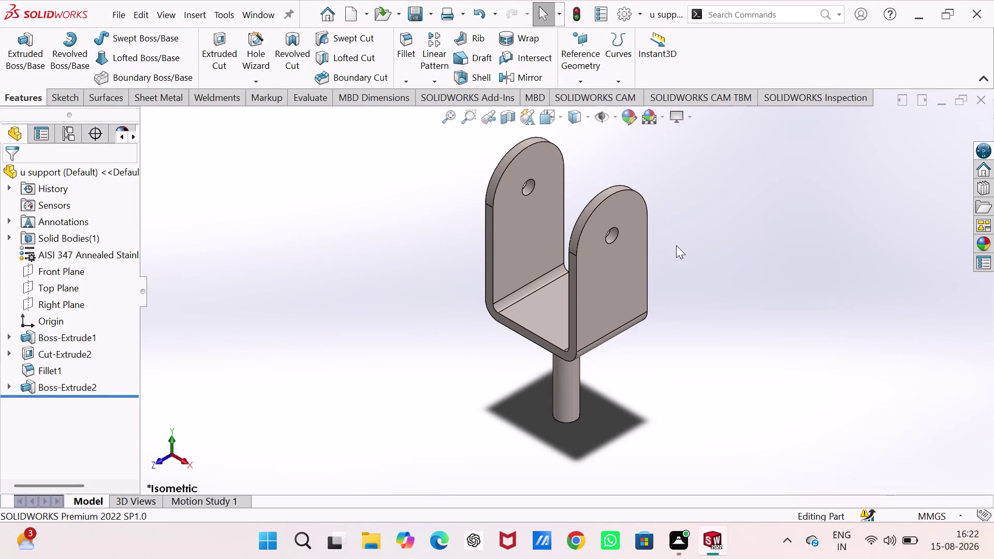
Create a blank part document in place of the U support and select the Front Plane.
key(ctrl+n)
key(Return)
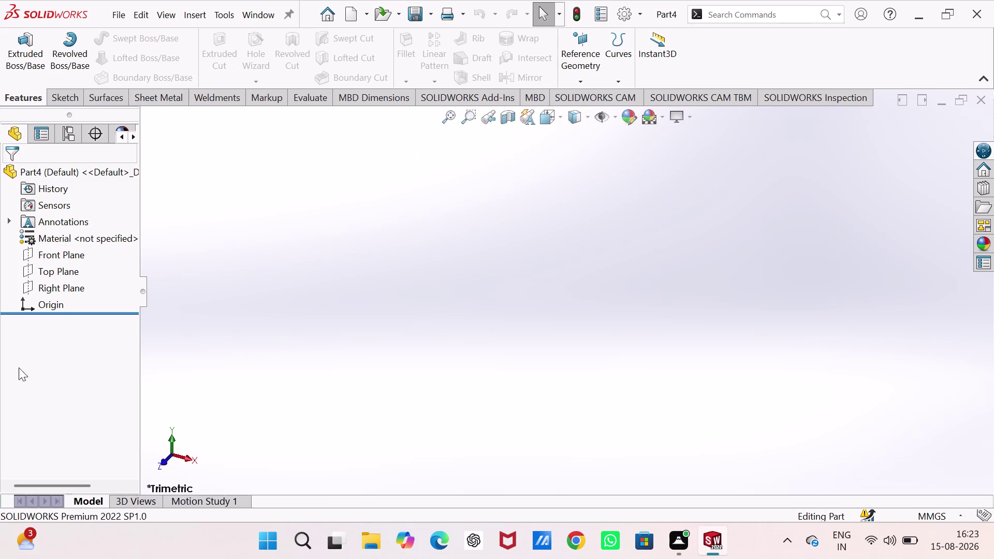
click(61, 250)
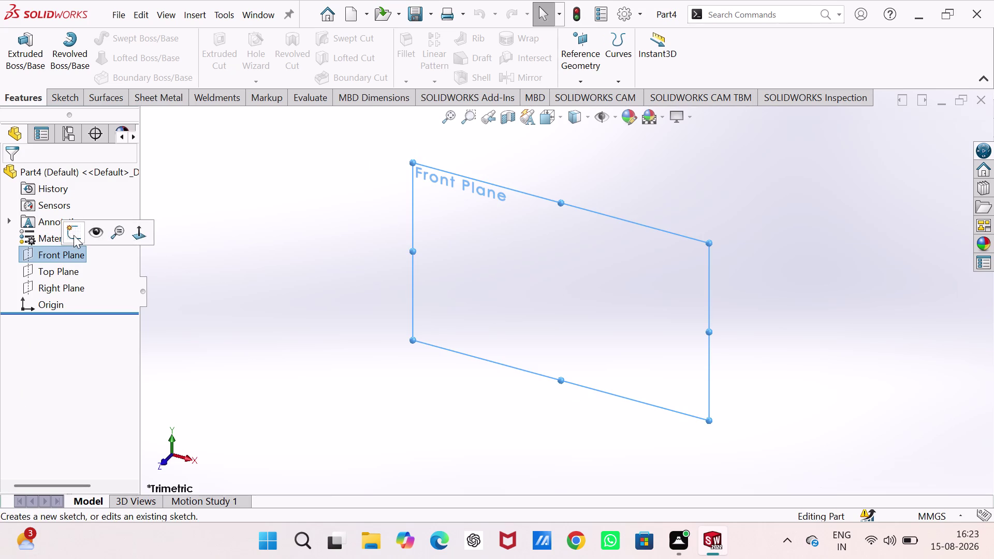
Draw a closed stepped L-shaped line outline on the Front Plane, starting at the origin.
click(74, 235)
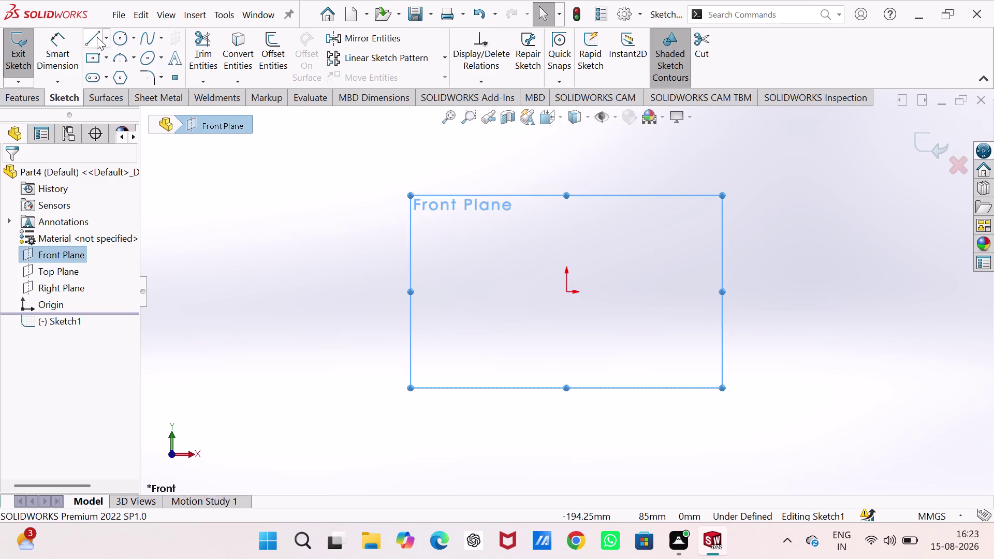
click(92, 36)
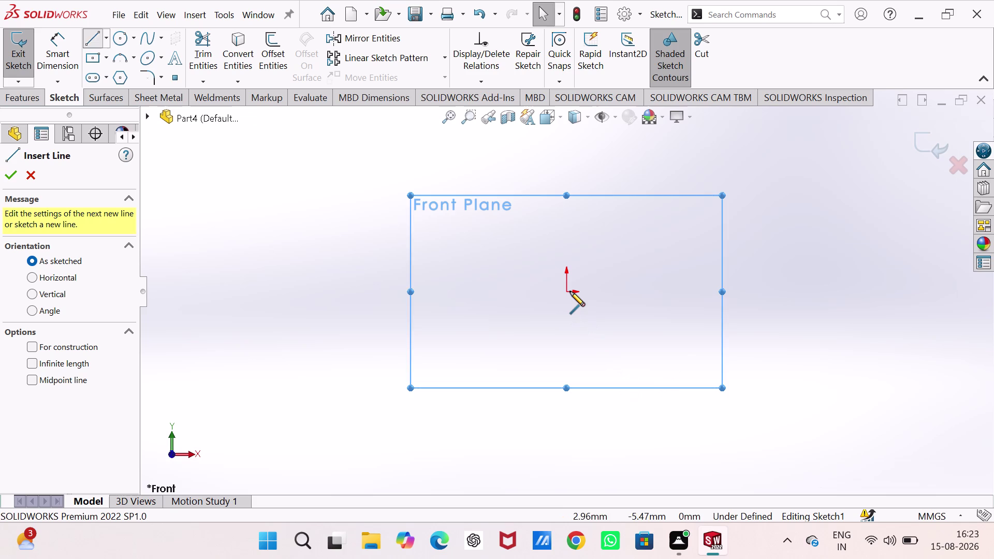
click(566, 290)
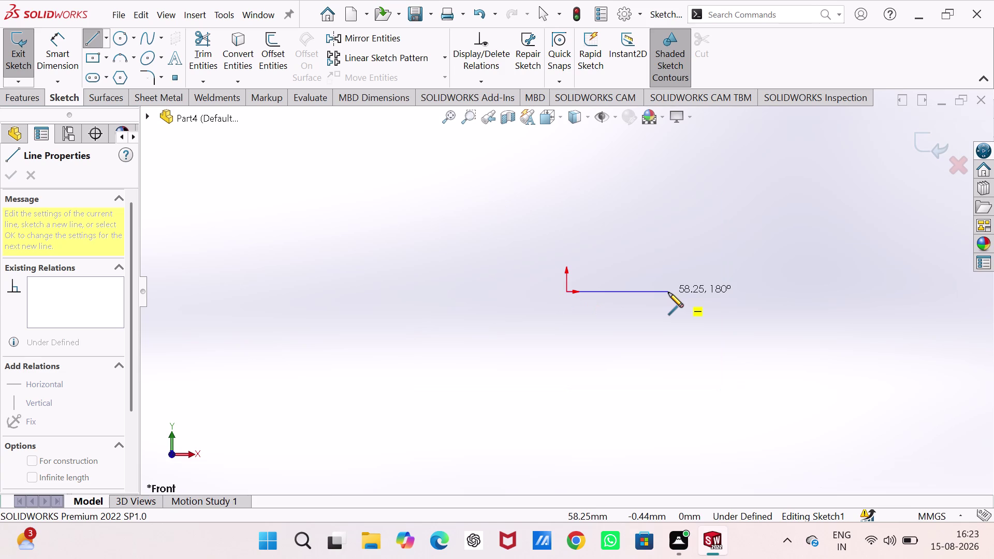
click(668, 293)
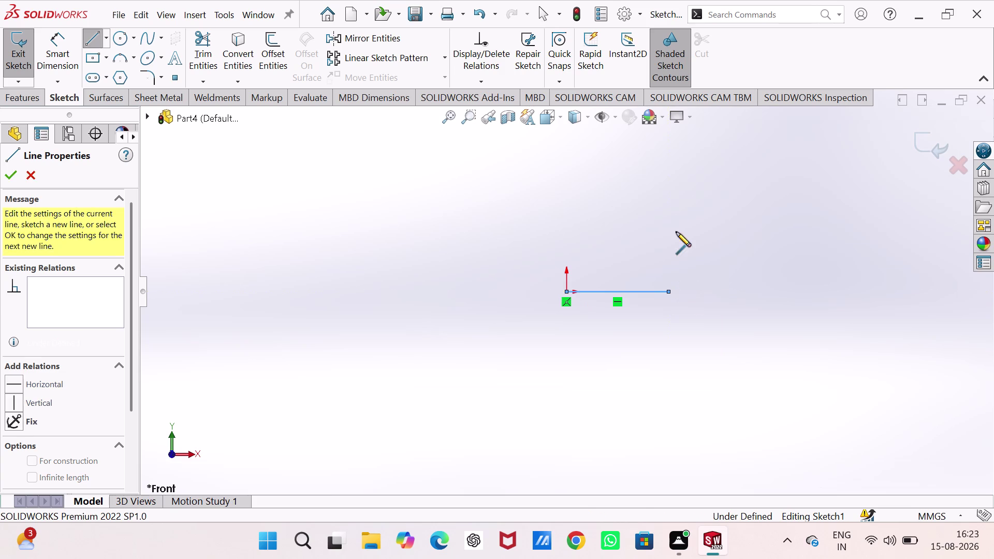
click(667, 201)
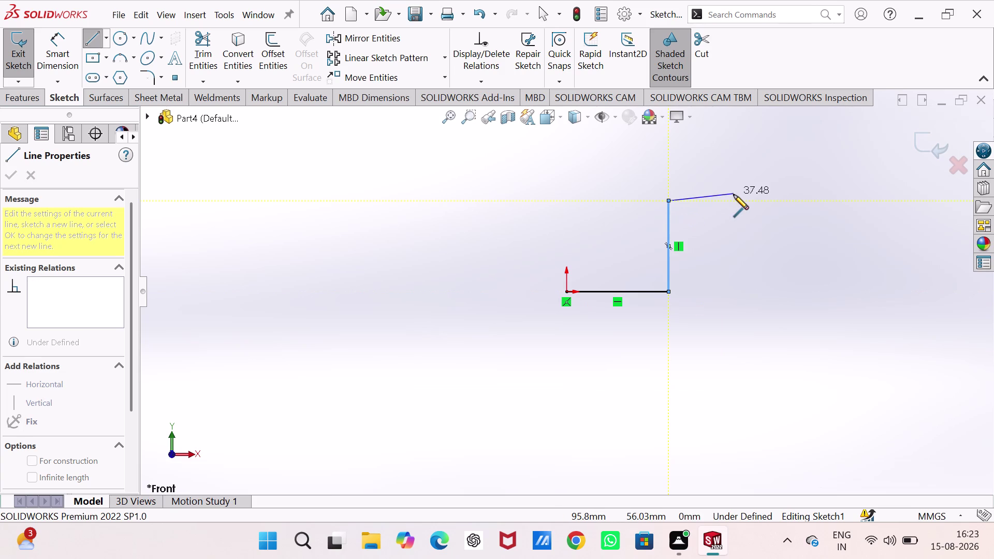
click(730, 202)
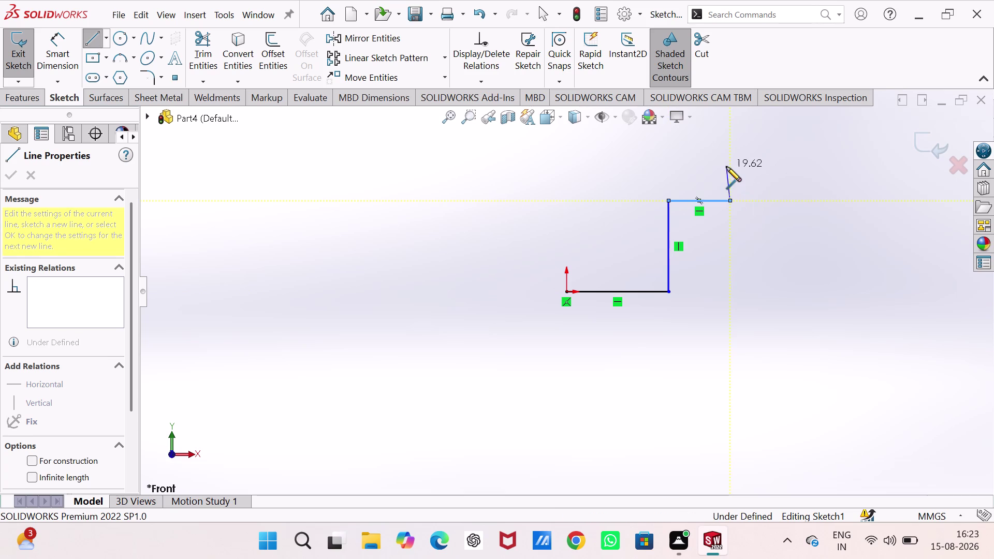
click(730, 155)
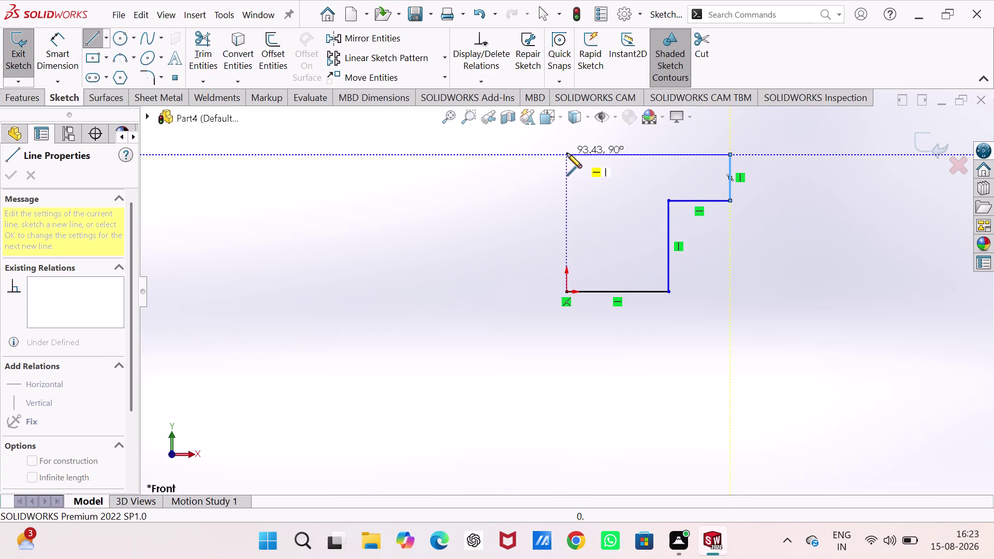
click(567, 153)
click(567, 289)
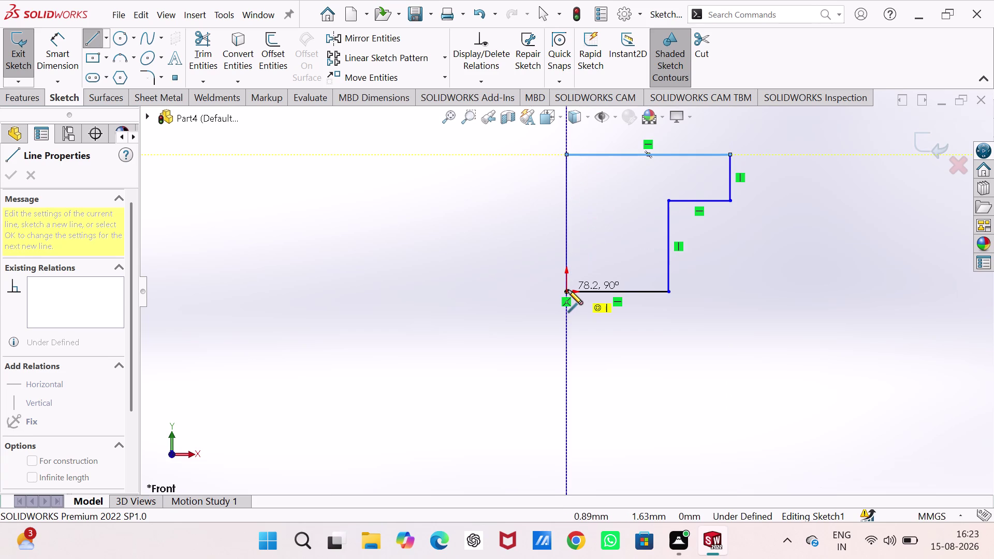
Adjust the view and select the outline's top edge for dimensioning.
scroll(up, 3)
scroll(down, 3)
right_drag(722, 418, 773, 209)
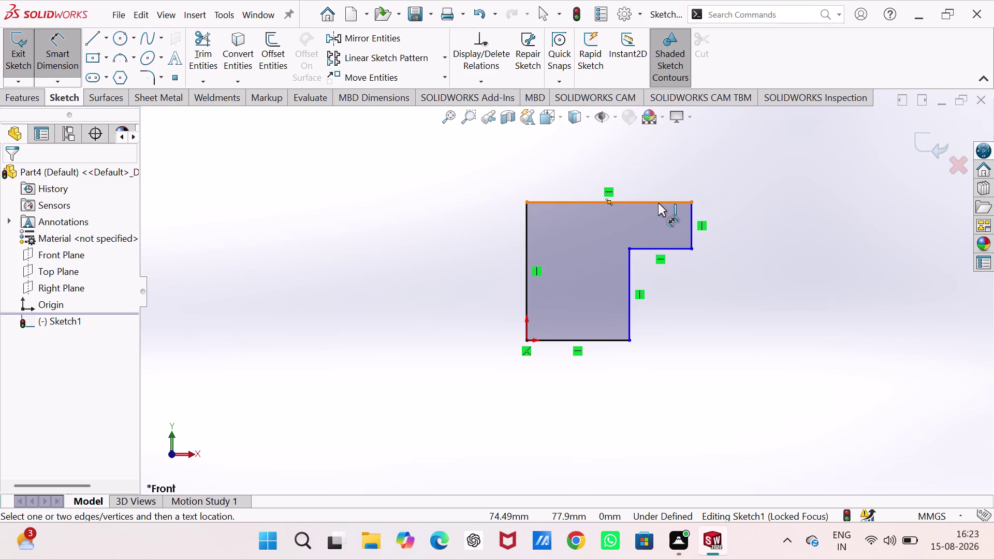
click(658, 203)
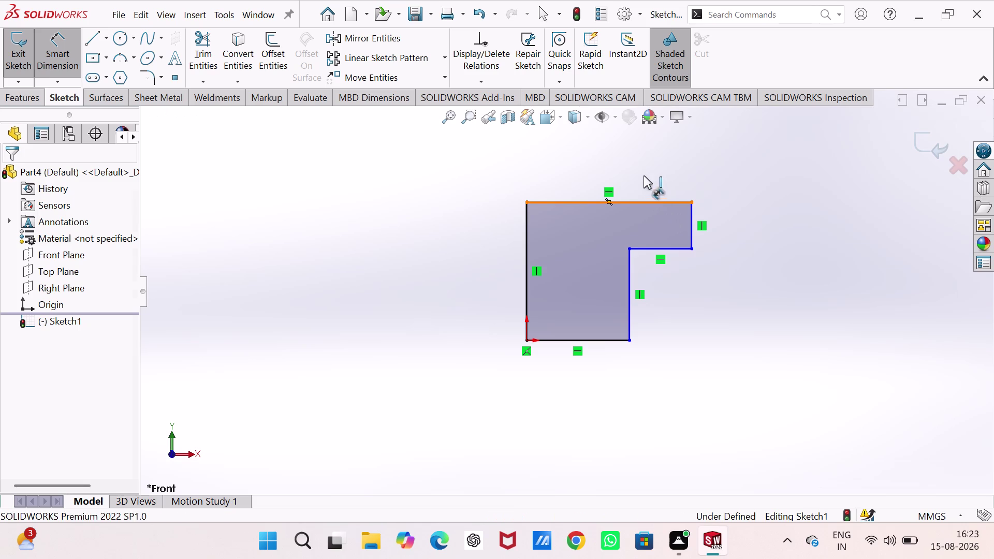
Dimension the top width to 100 mm and the step edge to 25 mm.
click(637, 152)
key(Escape)
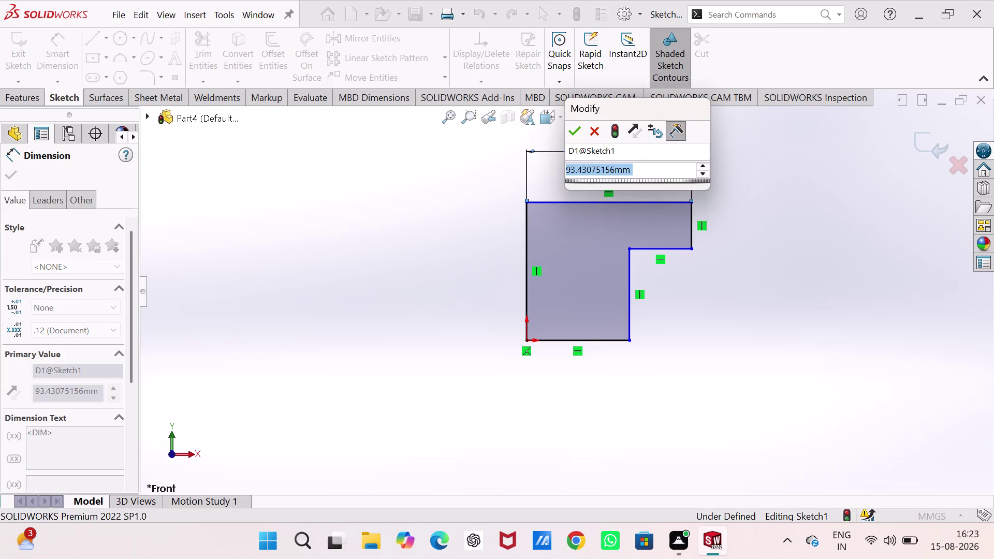
text(00)
key(Return)
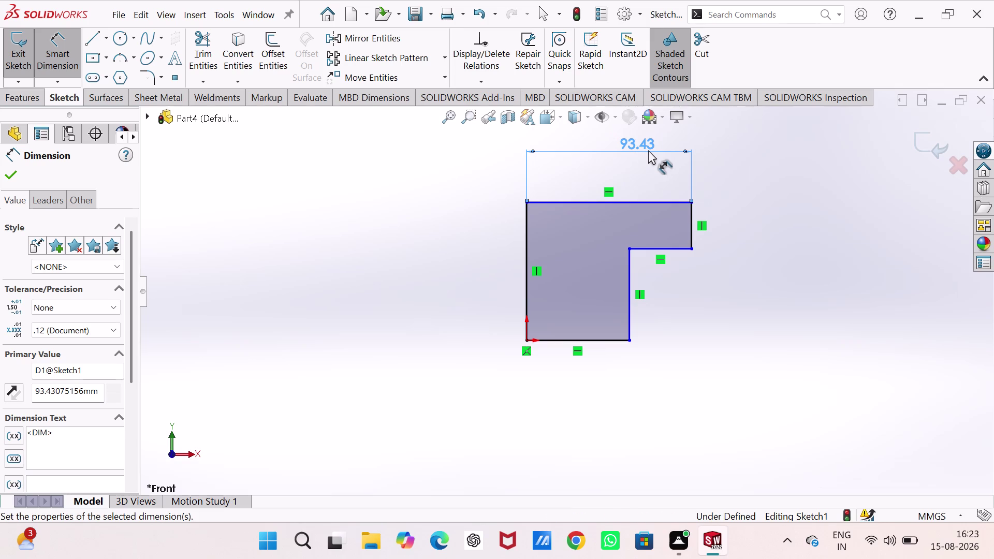
double_click(648, 145)
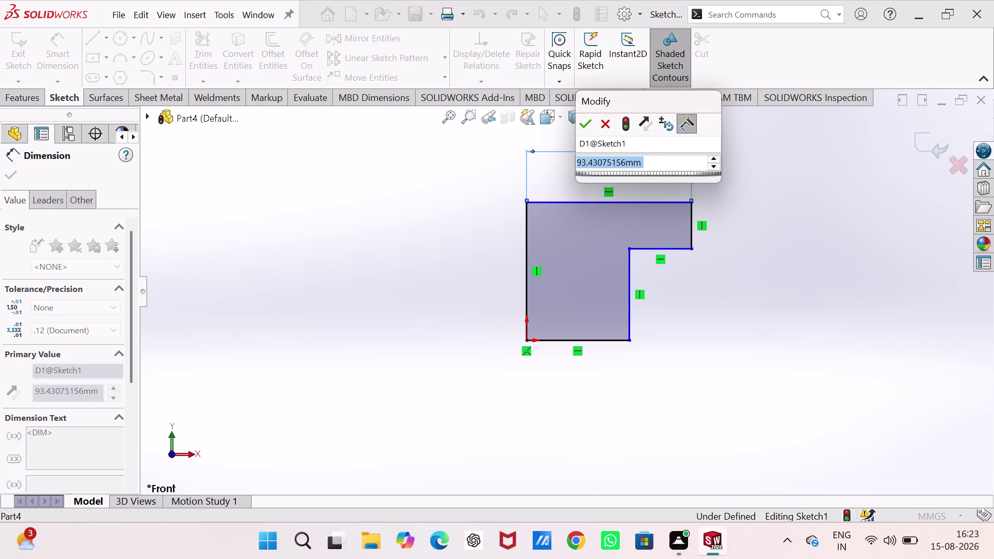
text(100)
key(Return)
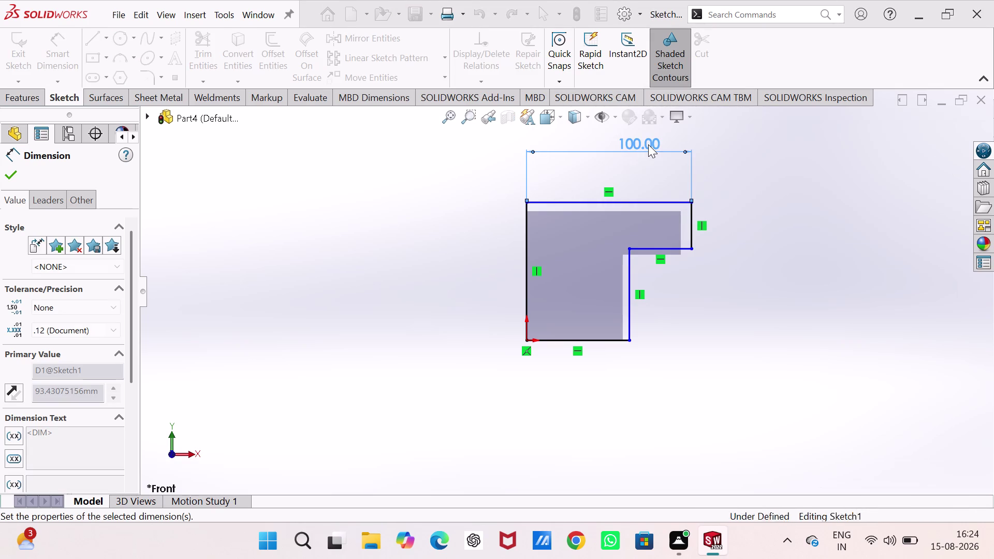
click(690, 235)
click(751, 219)
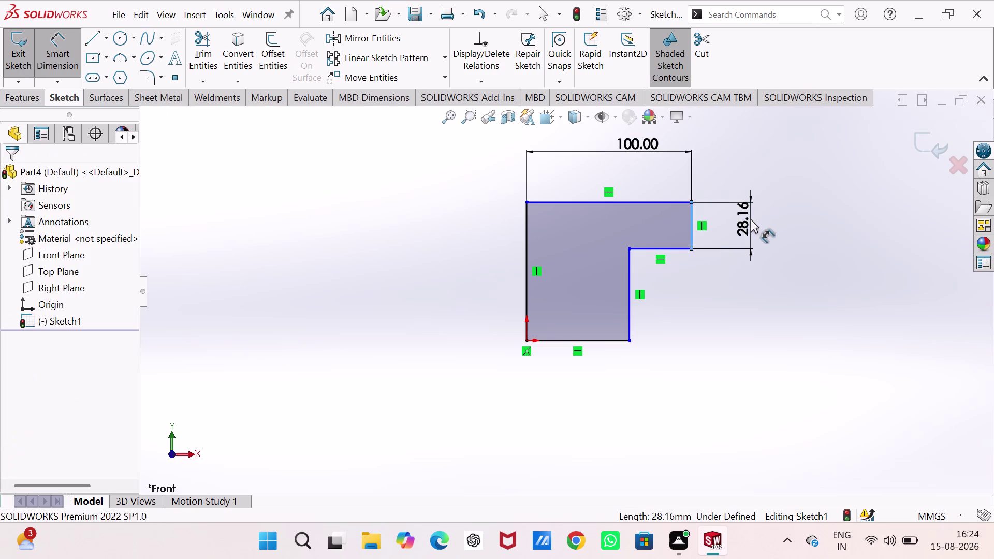
text(2)
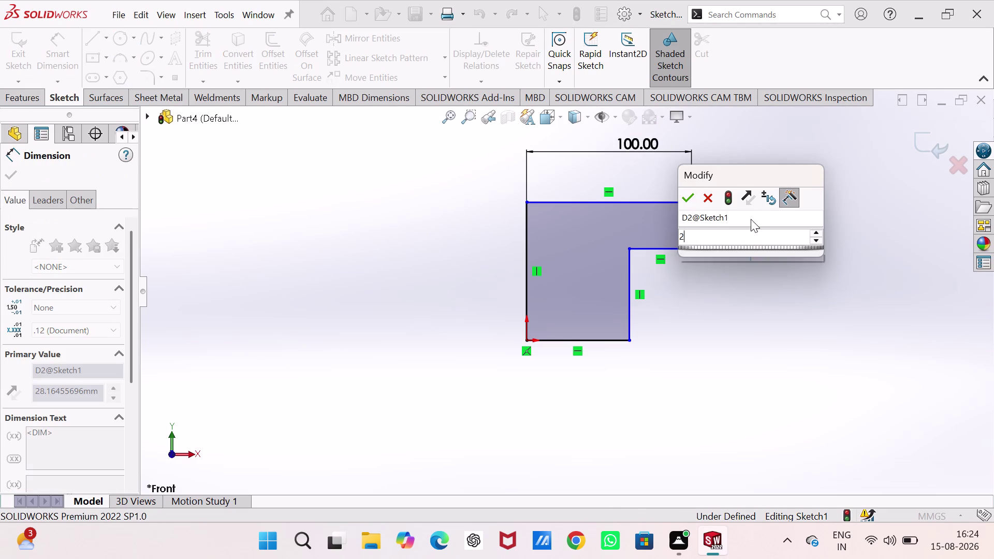
text(5)
key(Return)
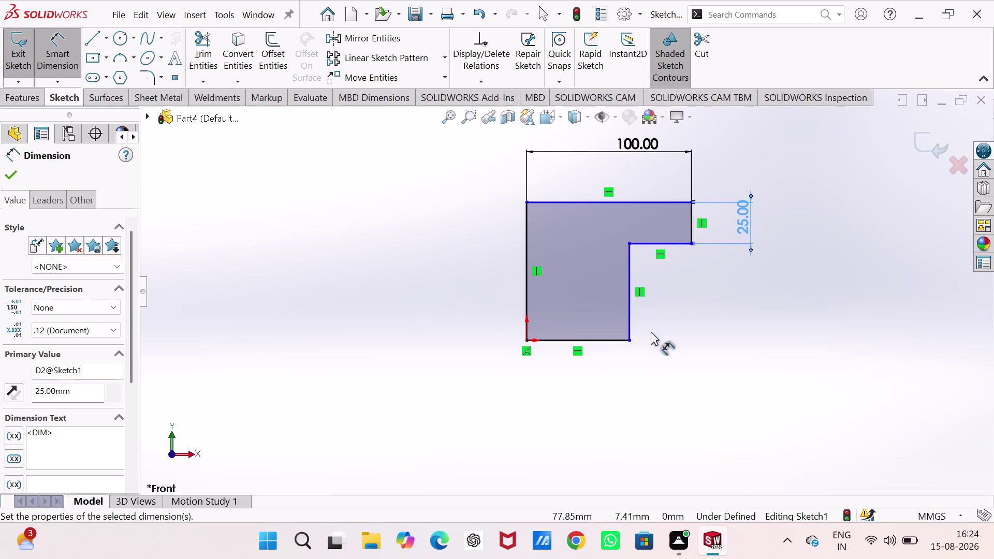
Dimension the overall height to 125 mm and the base to 75 mm, then exit the sketch.
click(619, 339)
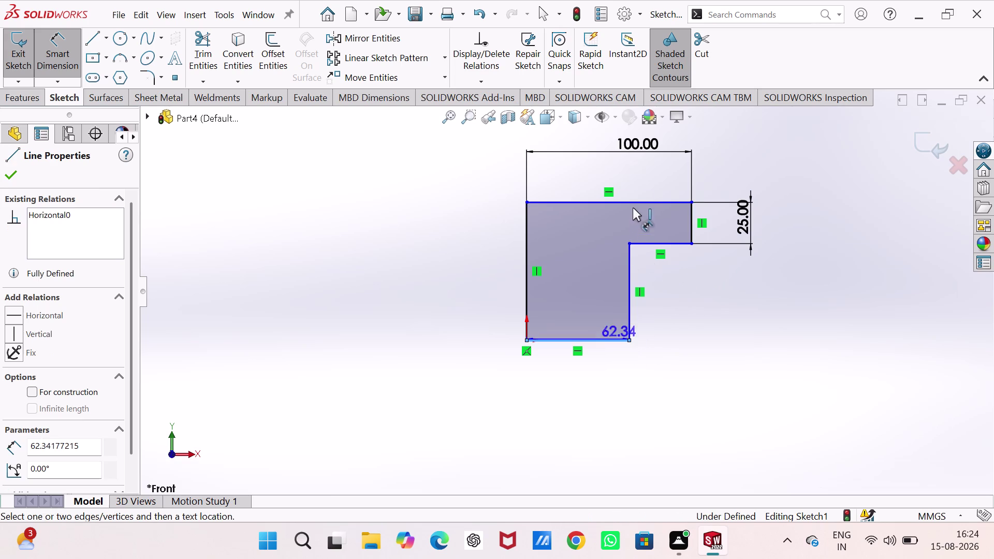
click(646, 202)
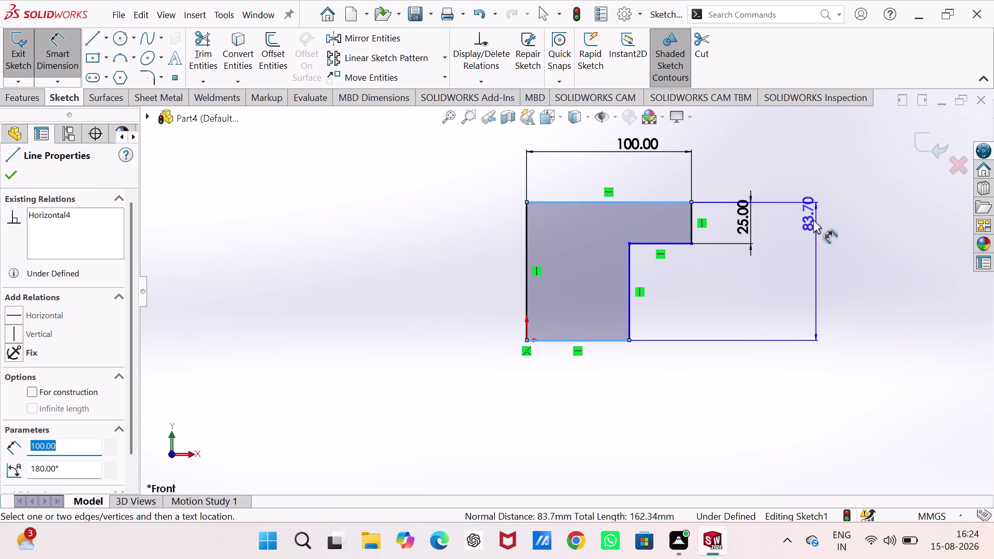
click(812, 253)
text(1)
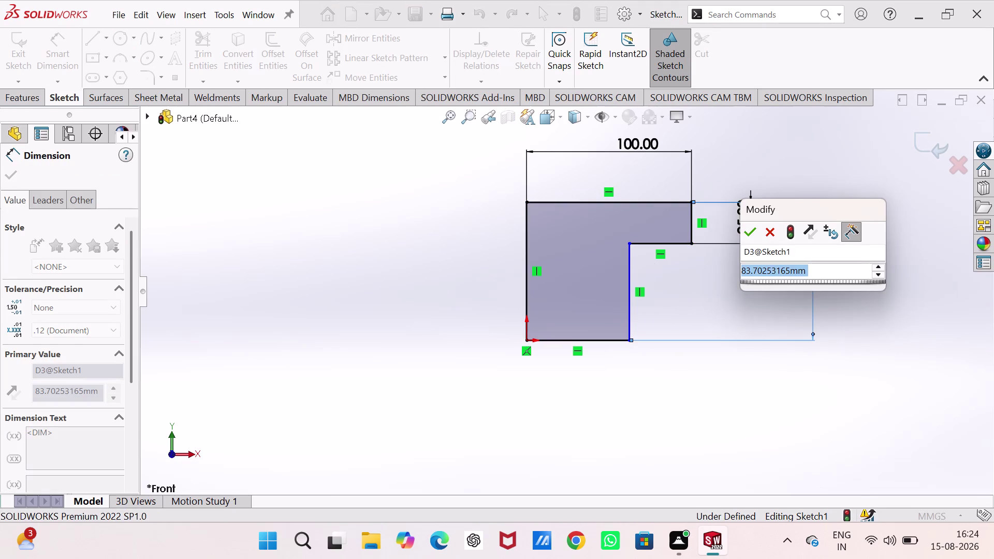
text(2)
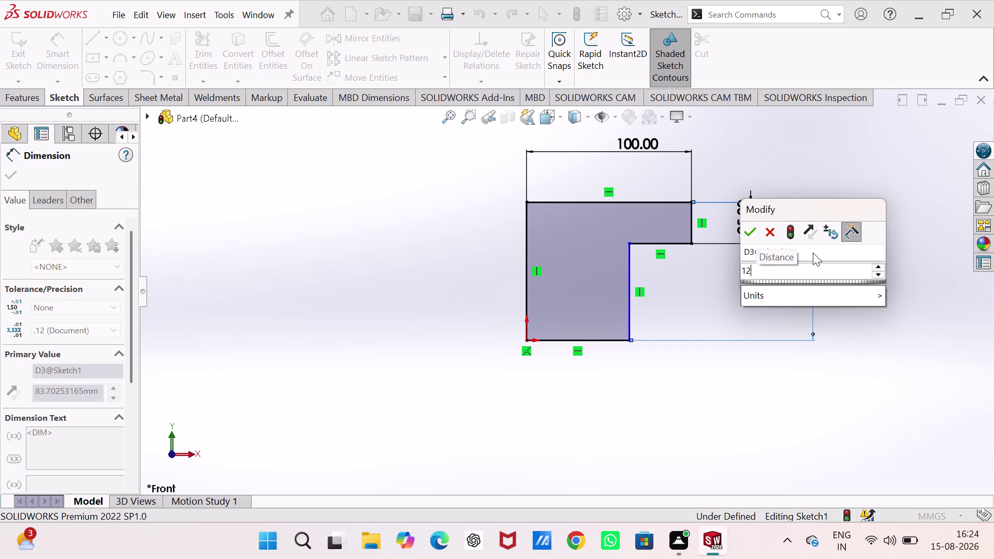
key(5)
key(Return)
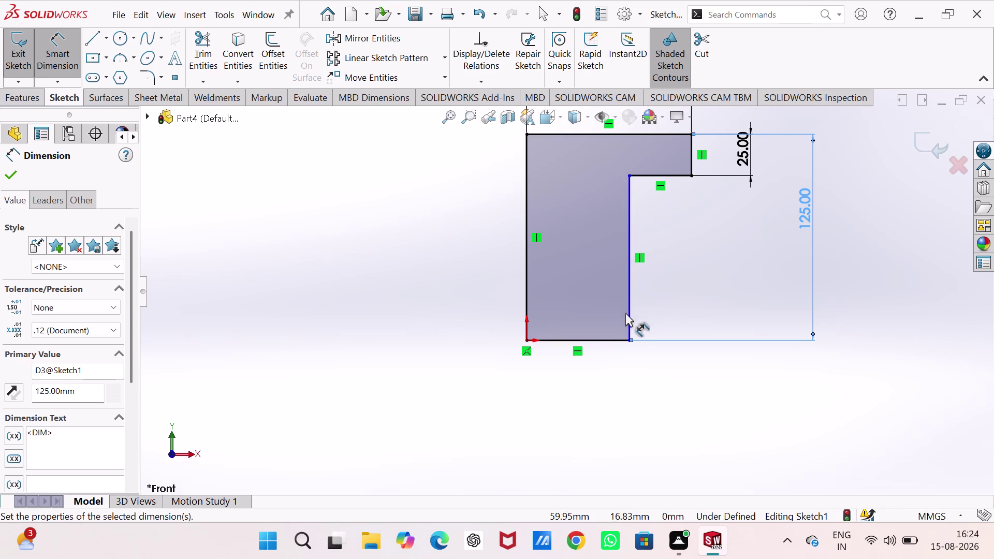
click(620, 340)
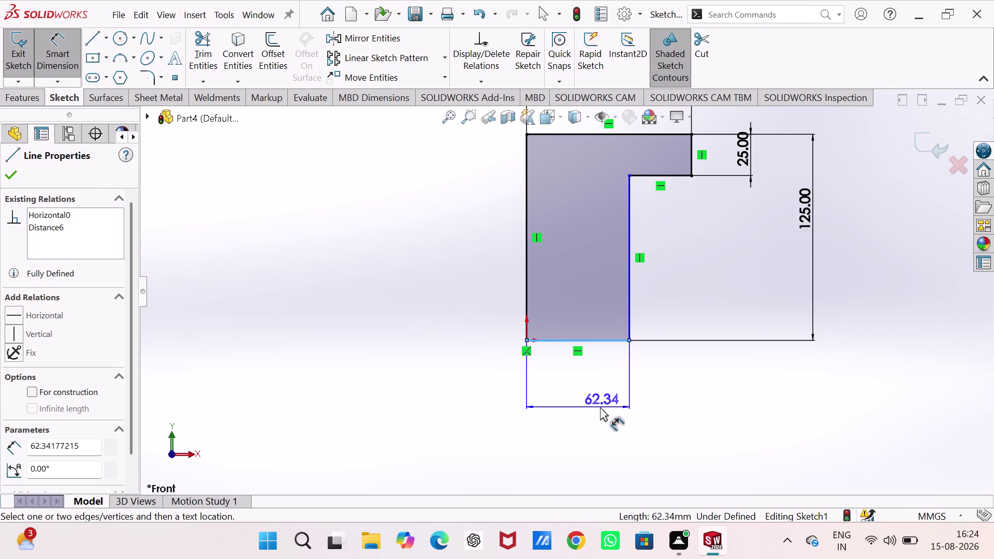
click(600, 407)
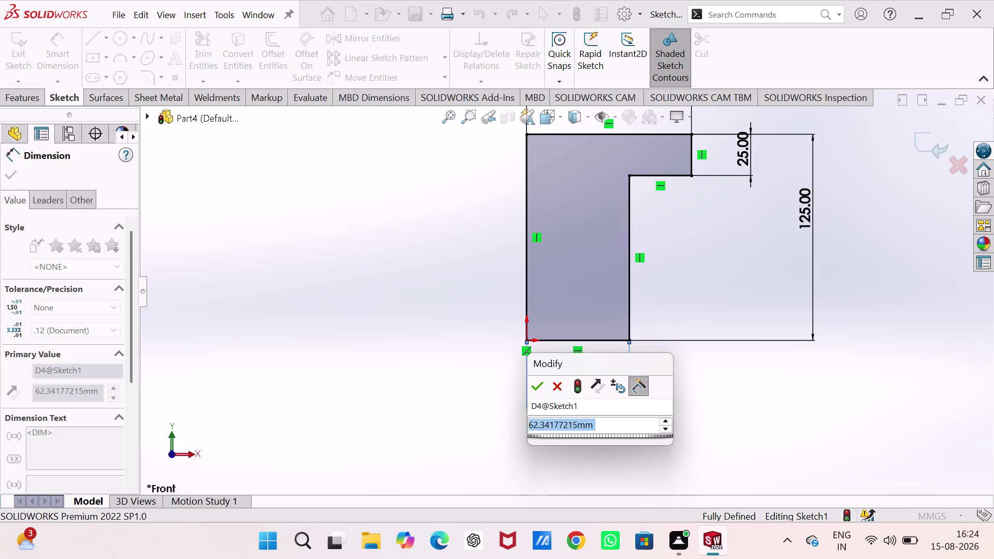
text(75)
key(Return)
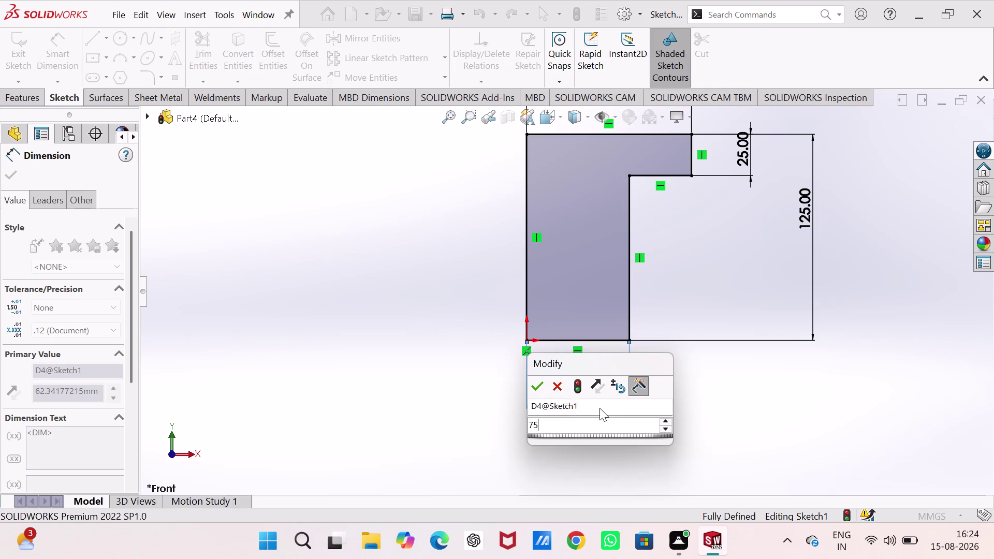
scroll(up, 3)
scroll(up, 3)
scroll(down, 3)
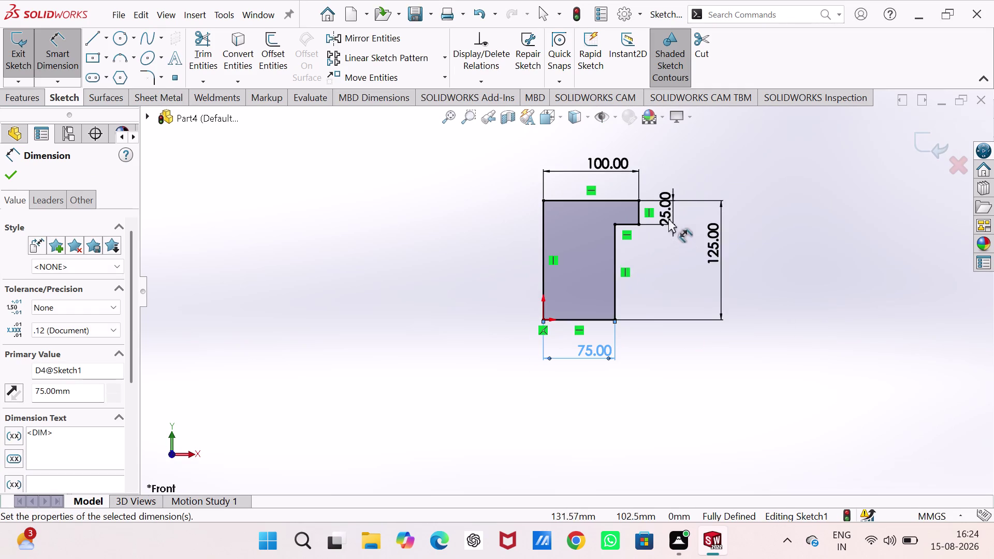
click(913, 131)
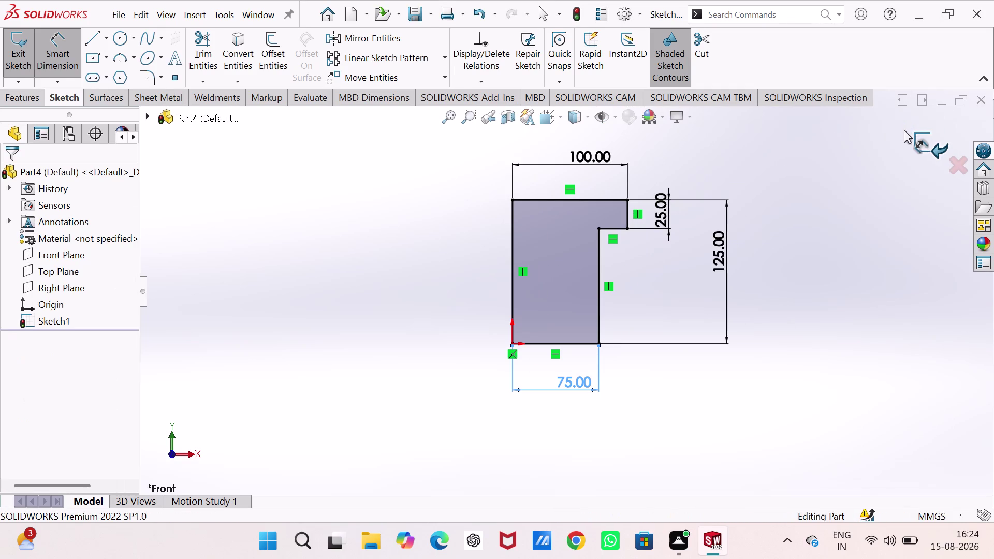
click(70, 44)
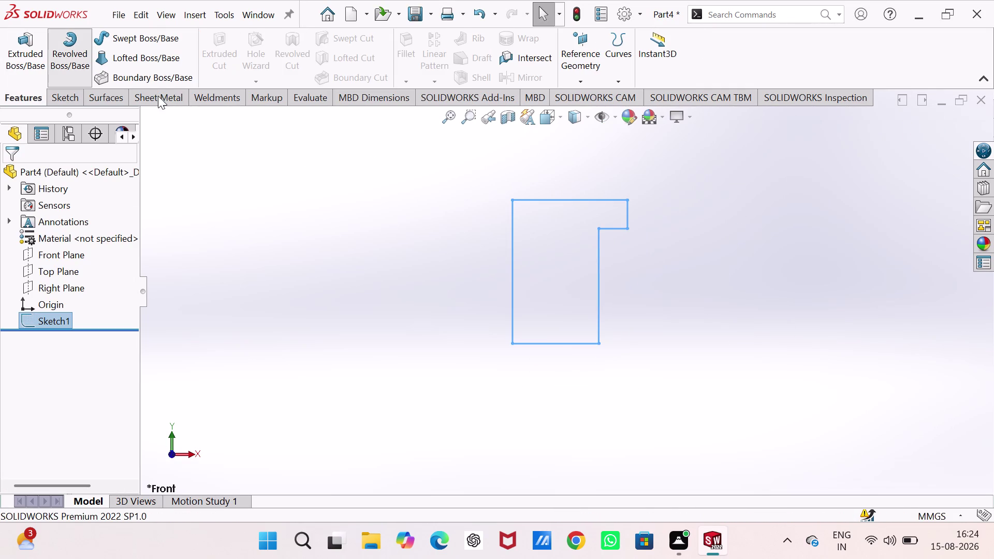
Revolve the profile a full 360° and start a sketch on the flange's top face.
click(451, 222)
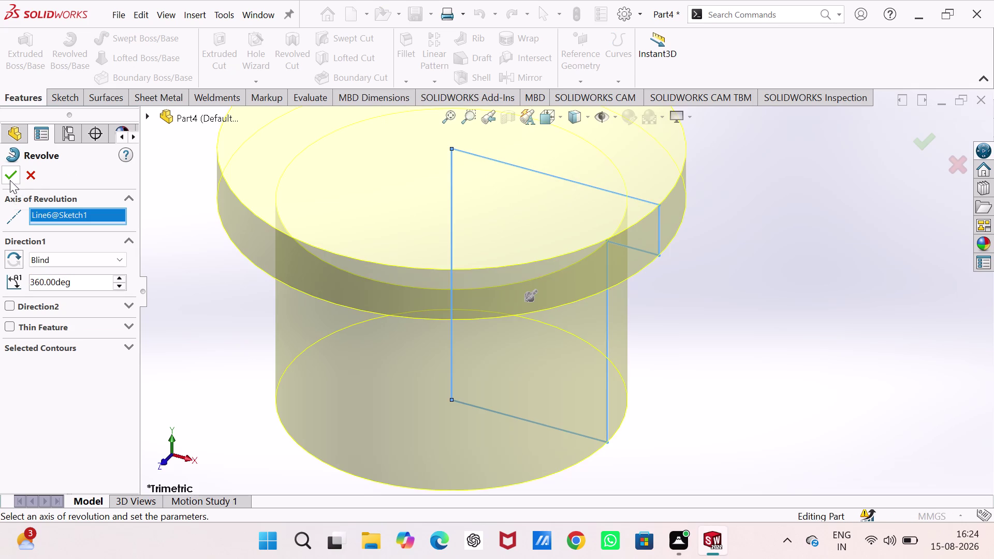
click(8, 176)
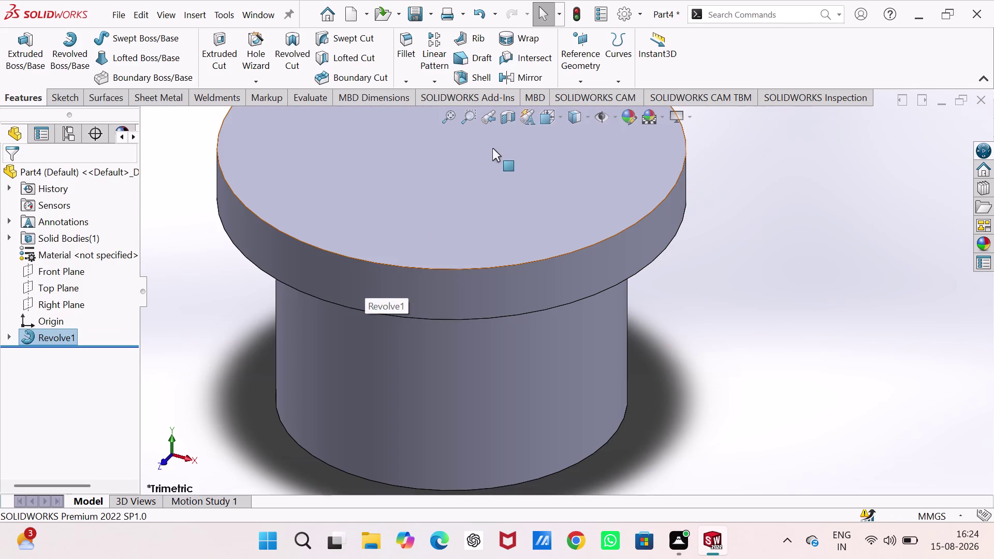
click(492, 146)
click(544, 112)
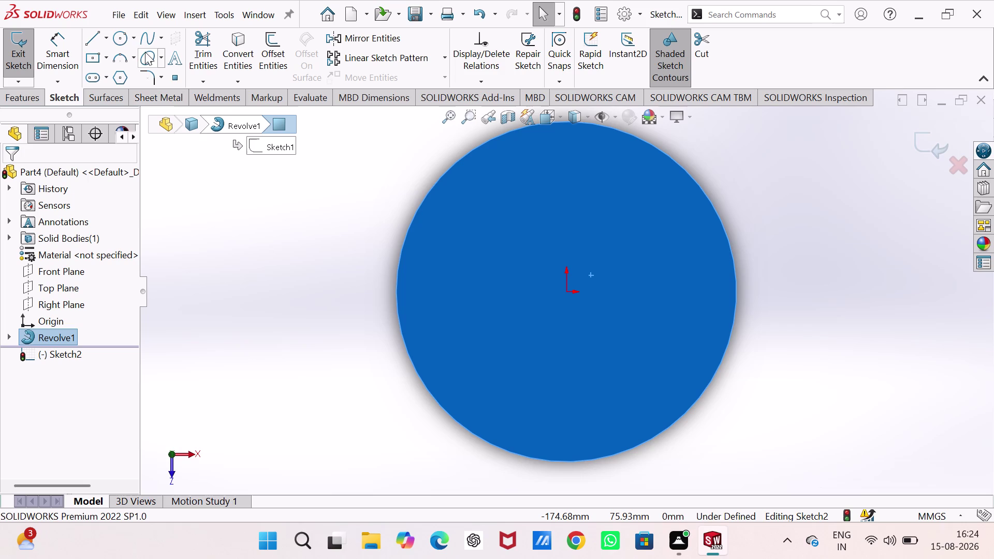
click(123, 37)
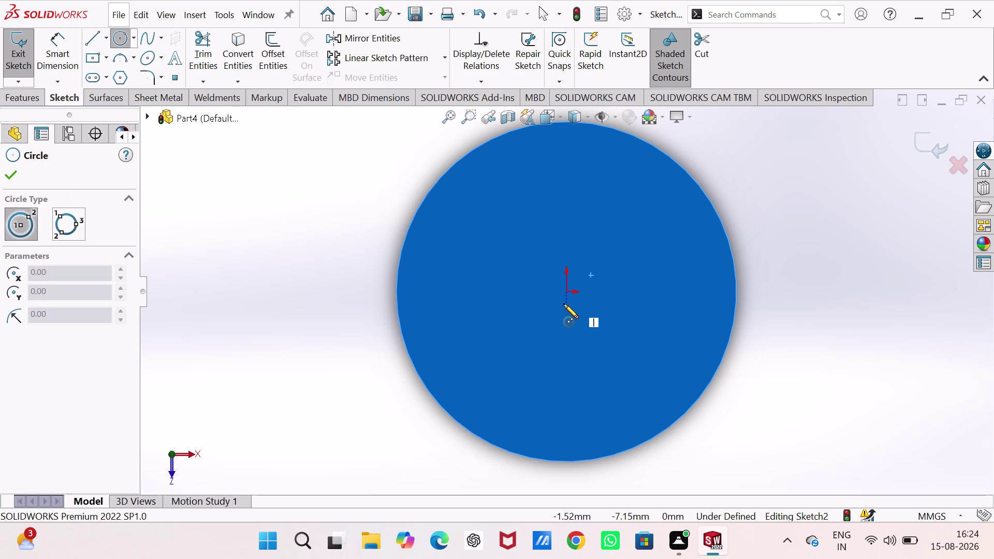
Draw a circle centred on the origin and dimension it to 50 mm diameter.
click(568, 291)
click(577, 336)
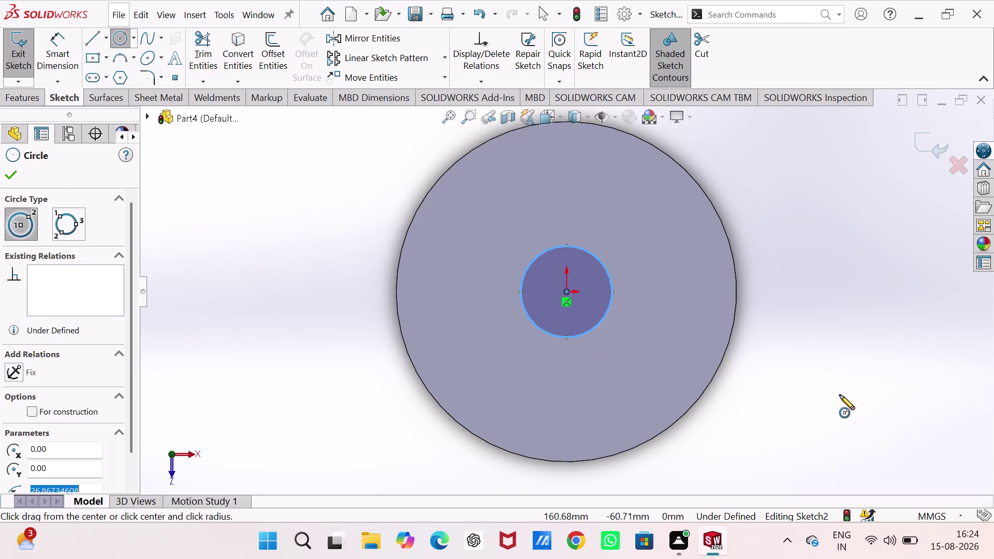
right_drag(843, 384, 857, 287)
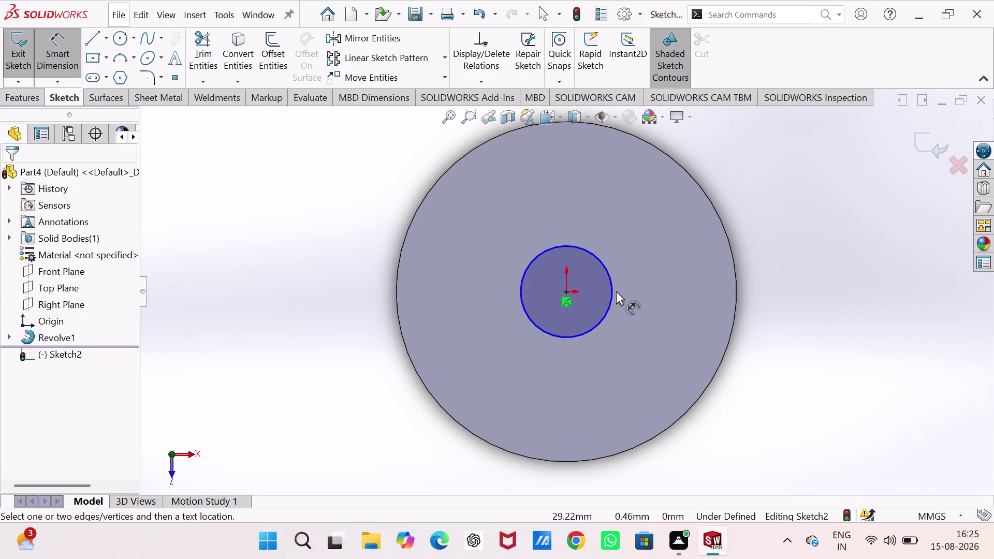
click(613, 291)
click(777, 225)
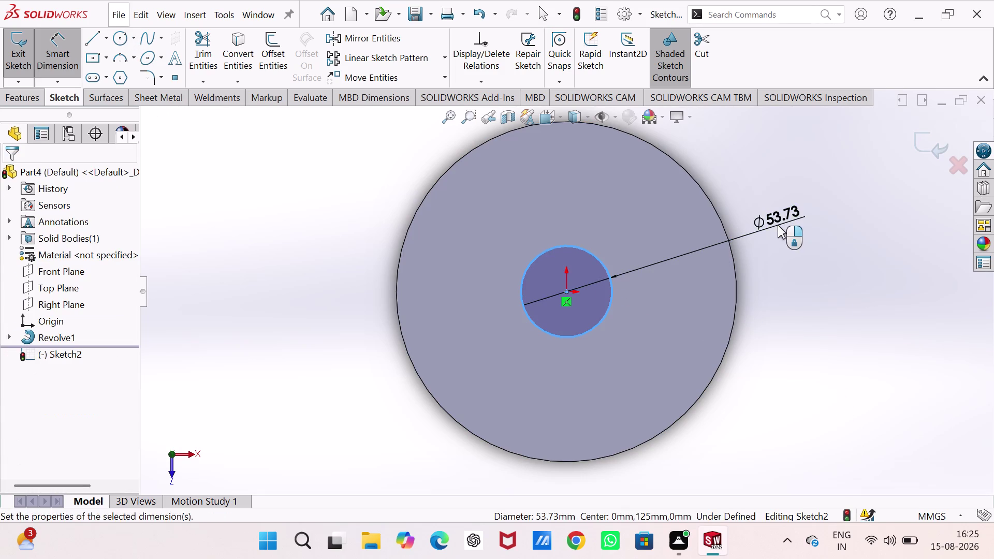
text(50)
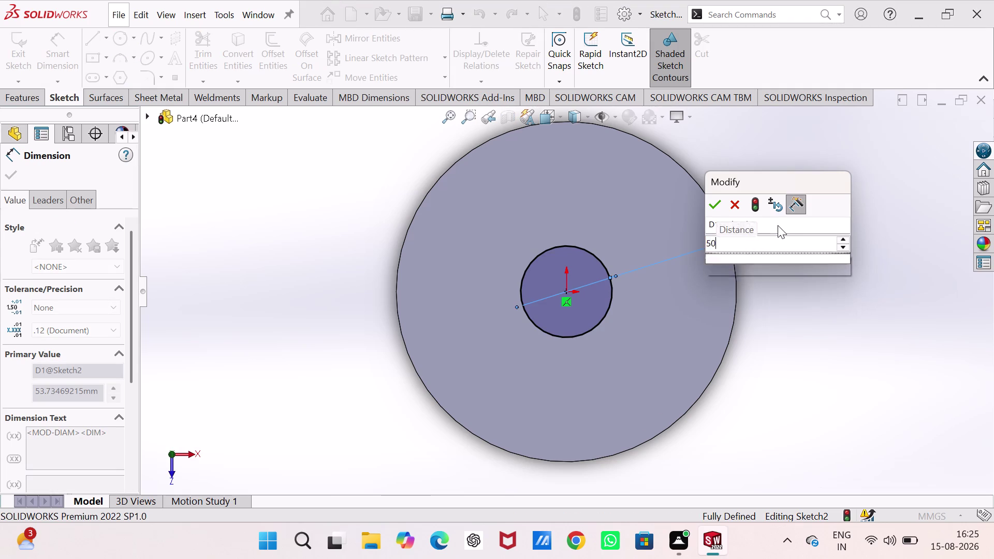
key(Return)
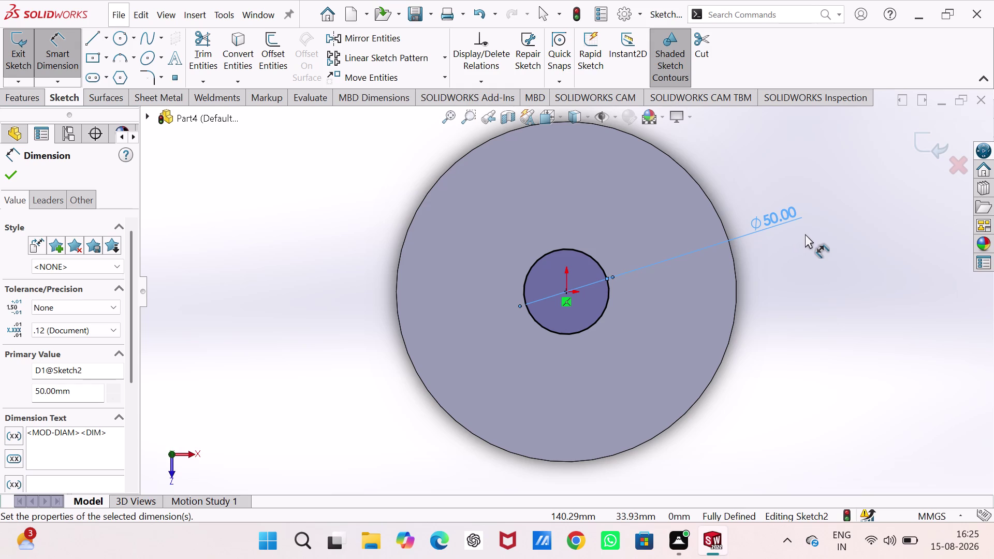
Extrude-cut the 50 mm circle Through All, then orbit to inspect the hole.
click(925, 135)
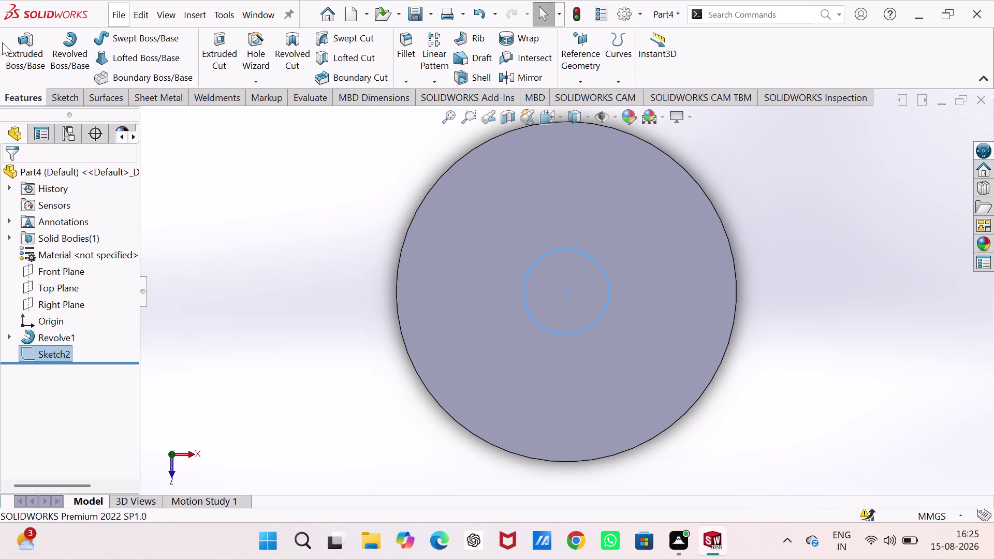
click(203, 43)
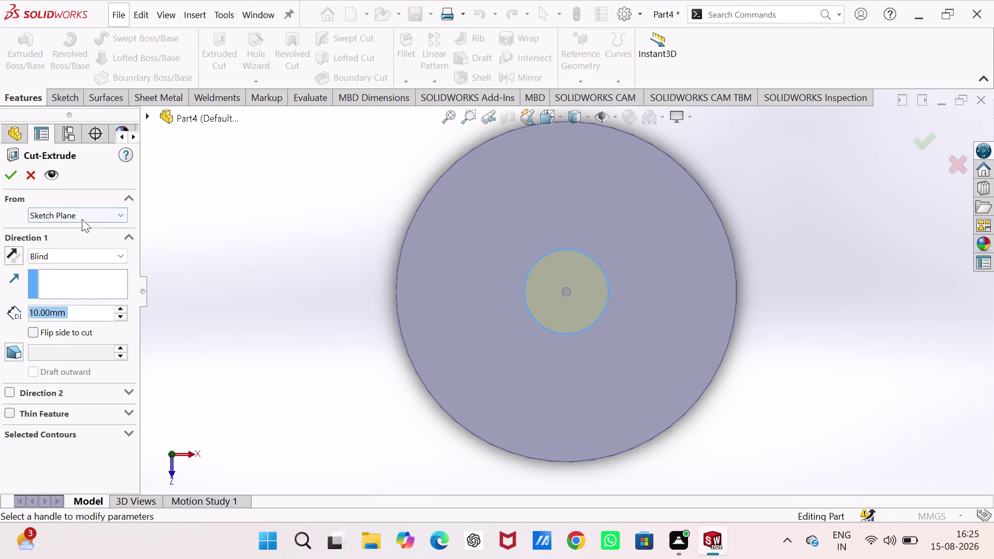
click(120, 259)
click(118, 277)
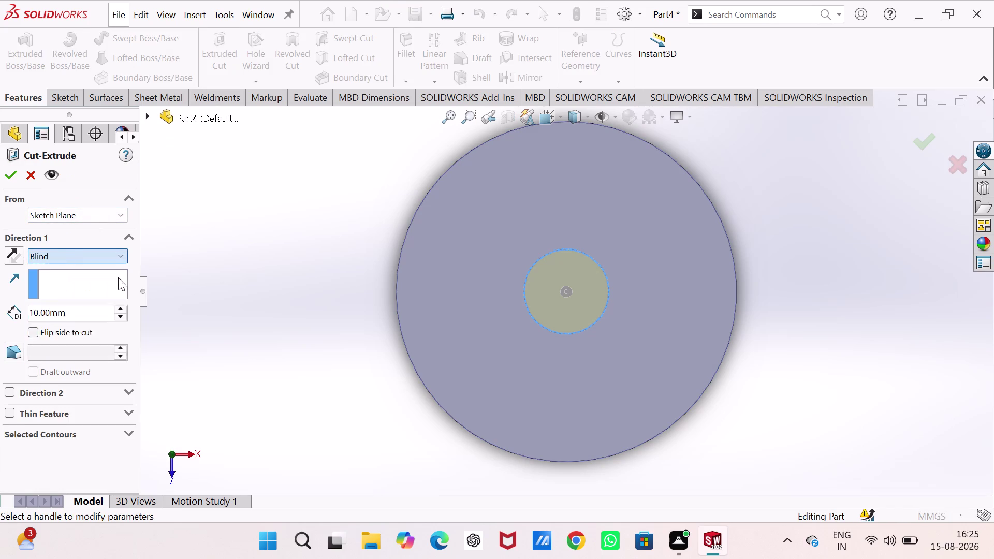
click(12, 173)
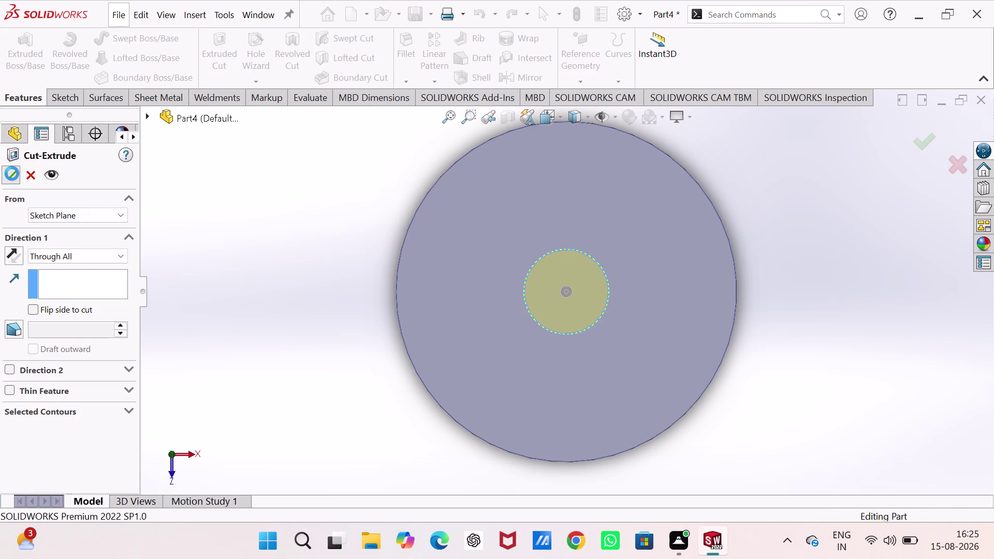
key(ctrl+7)
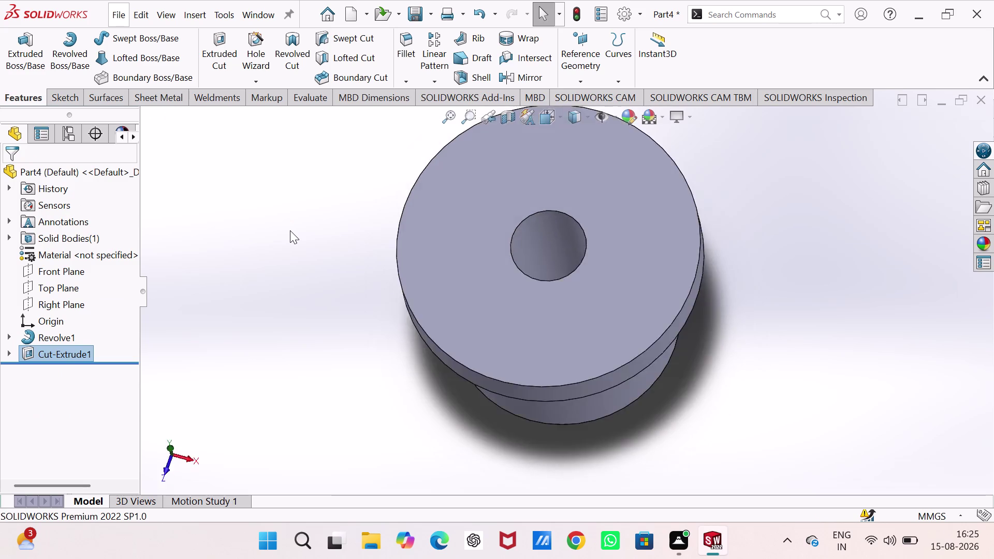
middle_drag(378, 326, 396, 127)
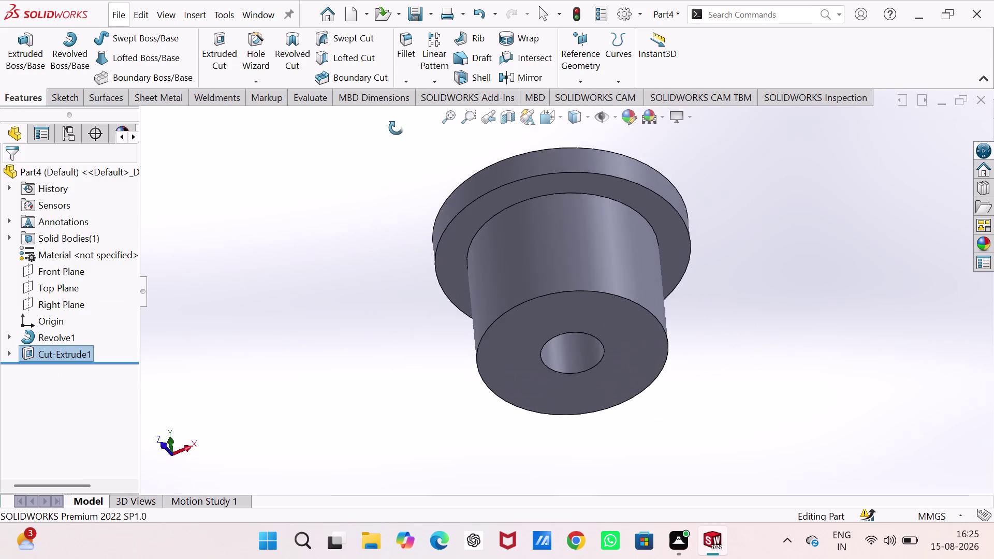
middle_drag(396, 128, 397, 270)
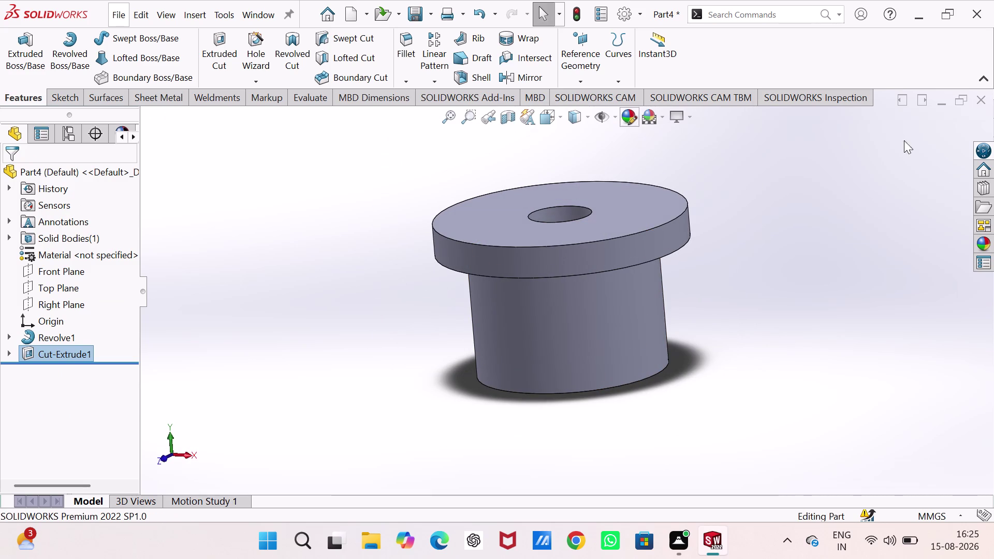
click(989, 241)
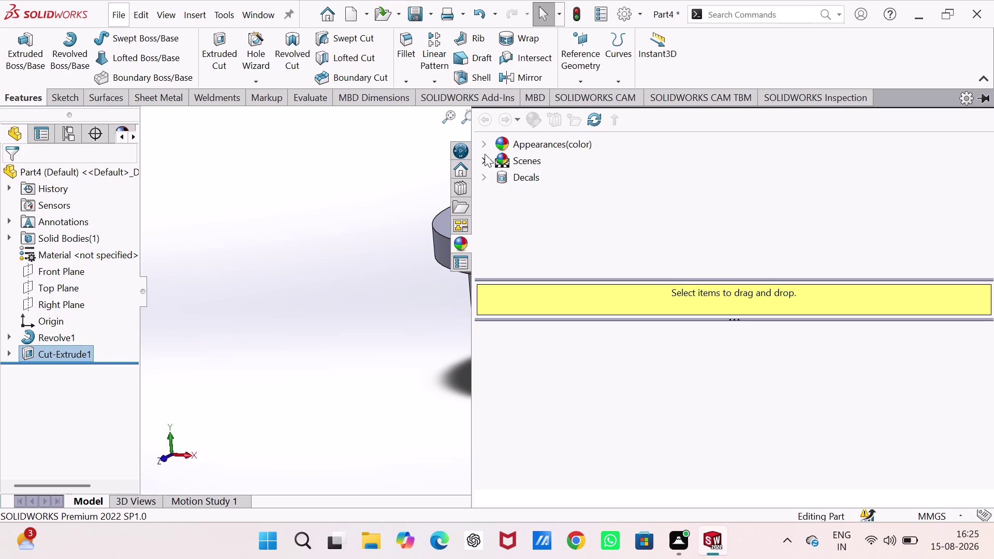
Apply a black rubber appearance from the Rubber library to the whole part.
click(484, 144)
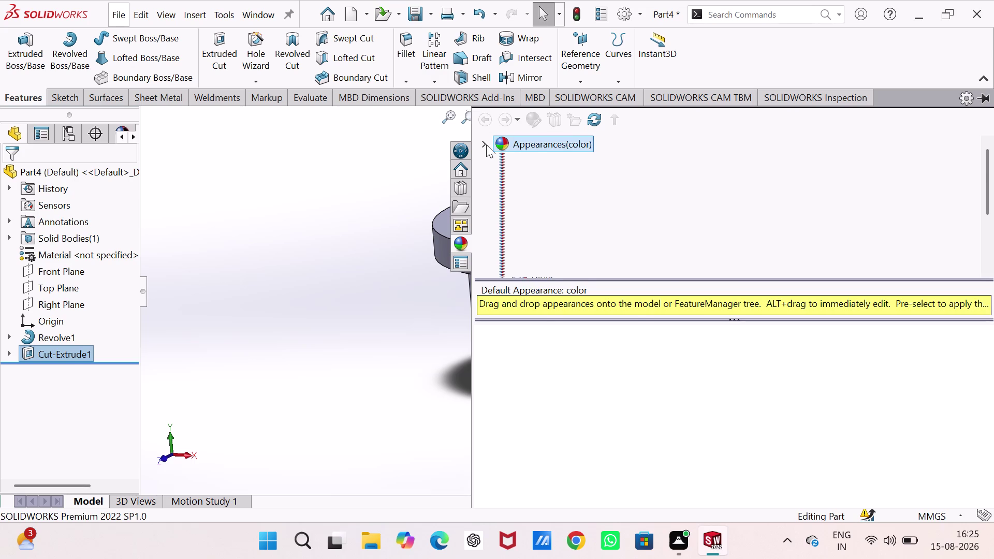
scroll(down, 3)
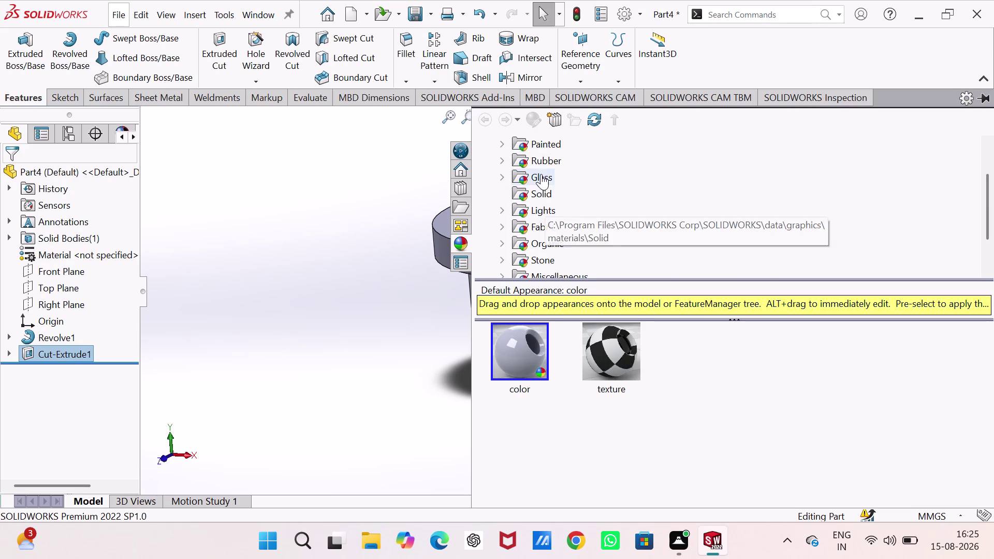
click(543, 155)
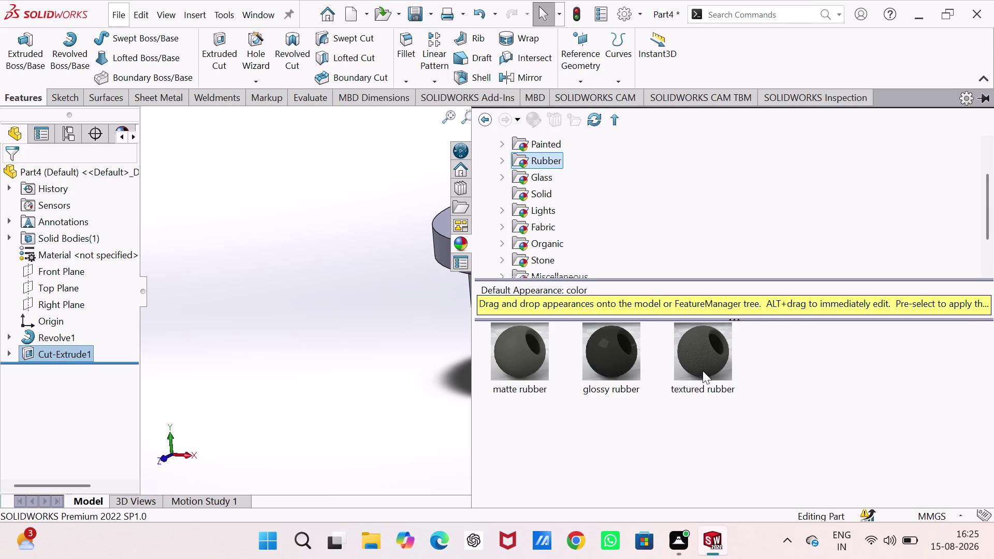
drag(702, 369, 540, 328)
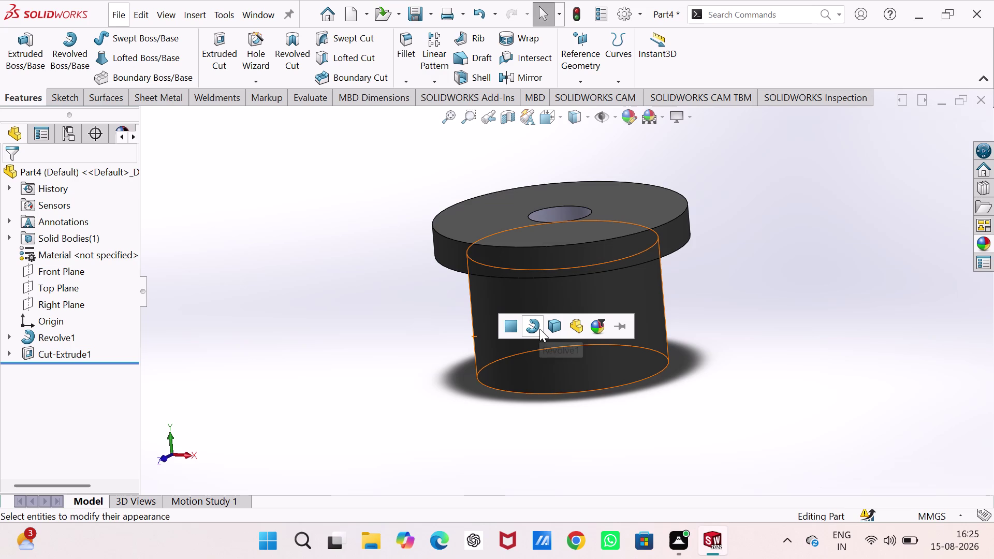
click(551, 329)
click(745, 315)
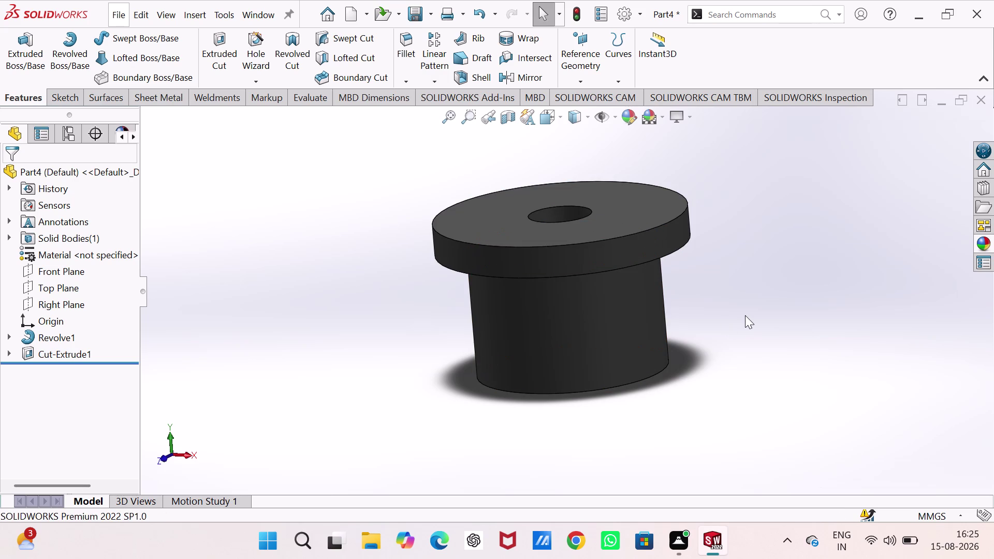
key(ctrl+s)
Save the part as 'bush' and create a new blank part.
text(b)
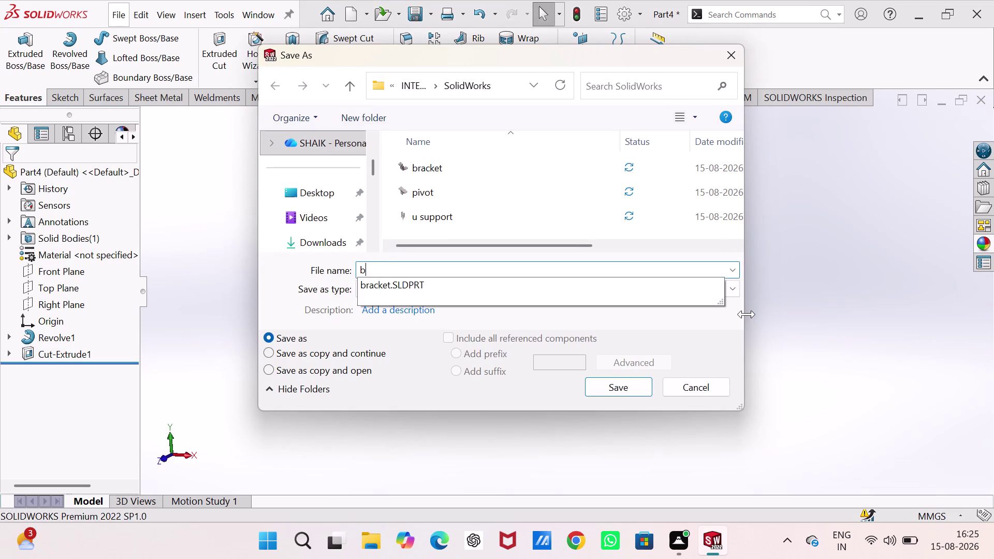
text(ush)
key(Return)
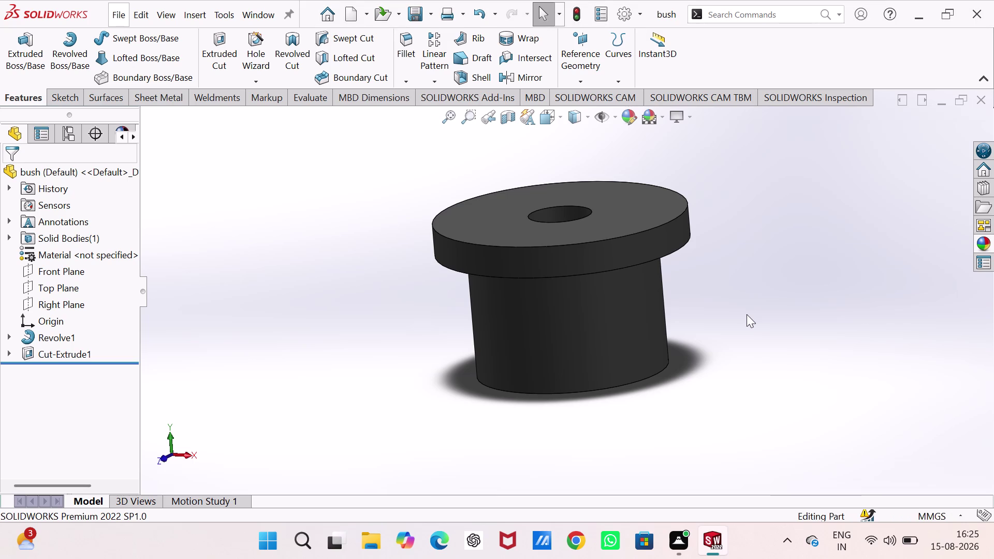
key(ctrl+n)
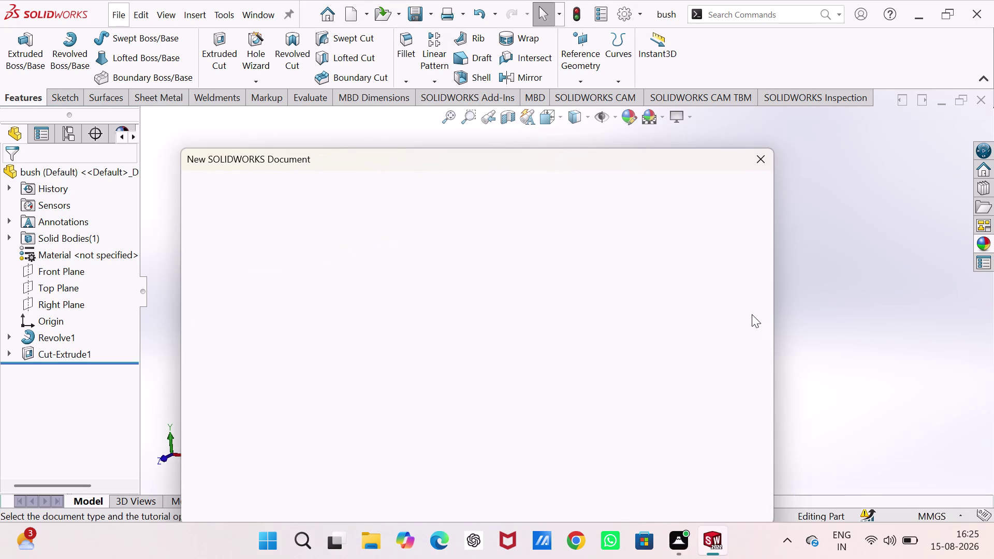
key(Return)
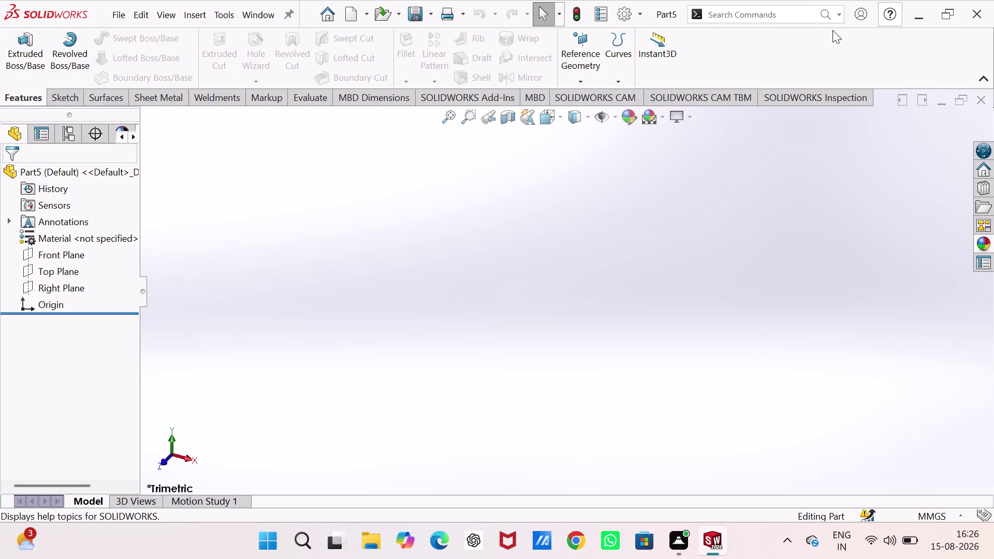
Draw a six-sided polygon centred on the origin on the Top Plane.
click(81, 271)
click(98, 256)
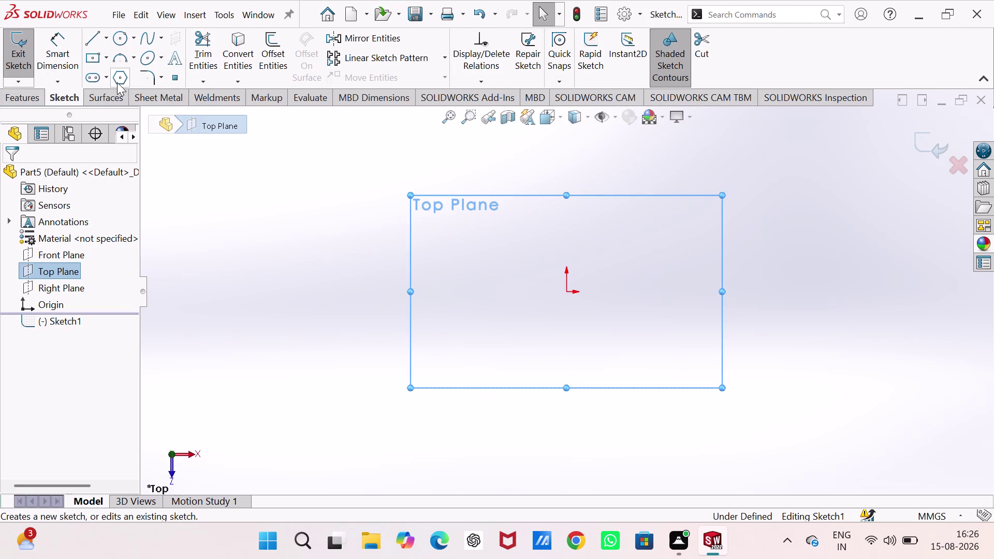
click(117, 82)
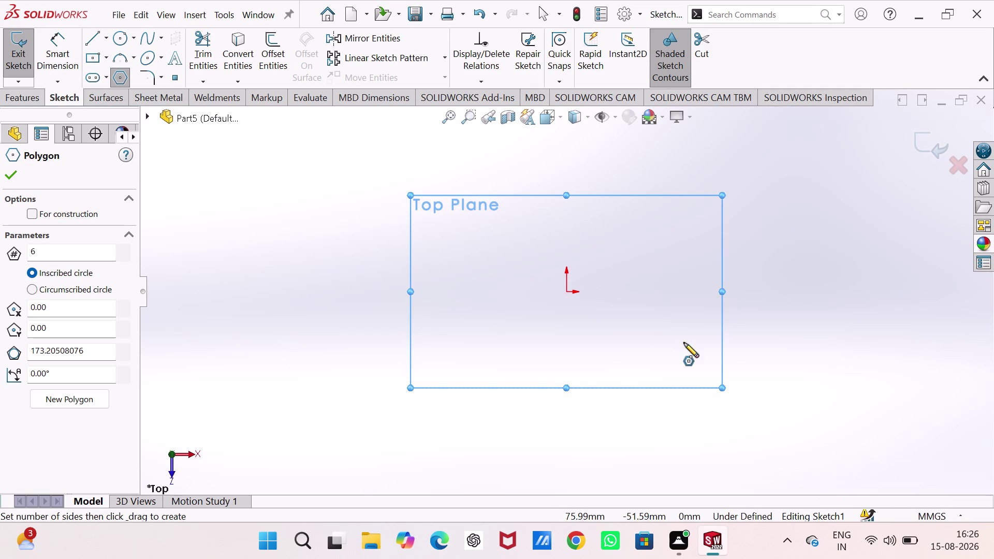
click(567, 292)
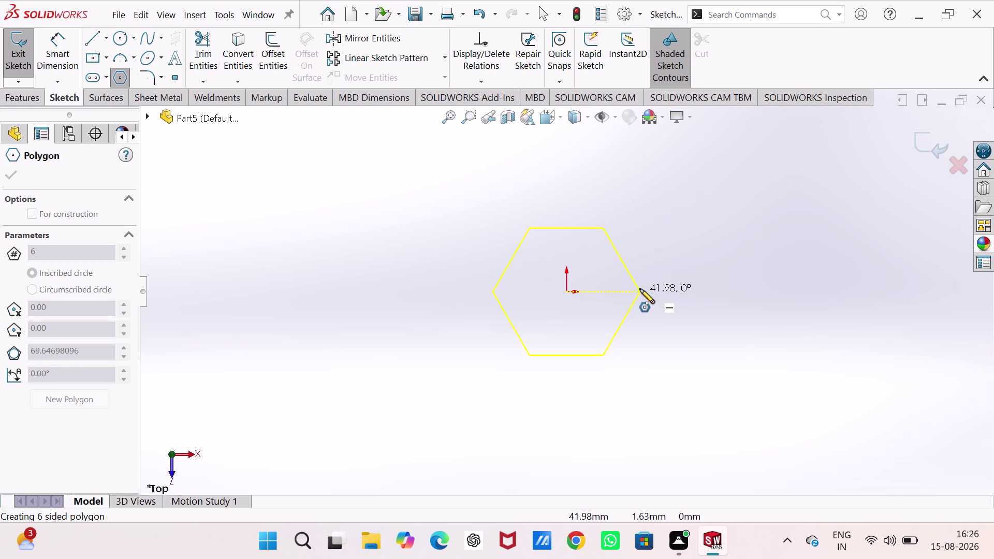
click(640, 289)
right_drag(416, 375, 419, 236)
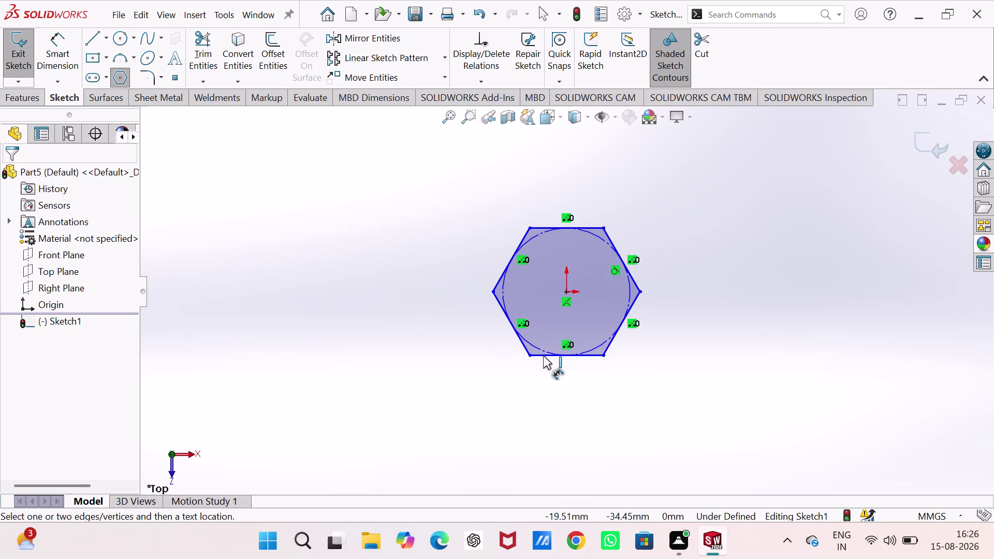
Dimension the hexagon 155 mm across flats and make its bottom edge horizontal.
click(550, 356)
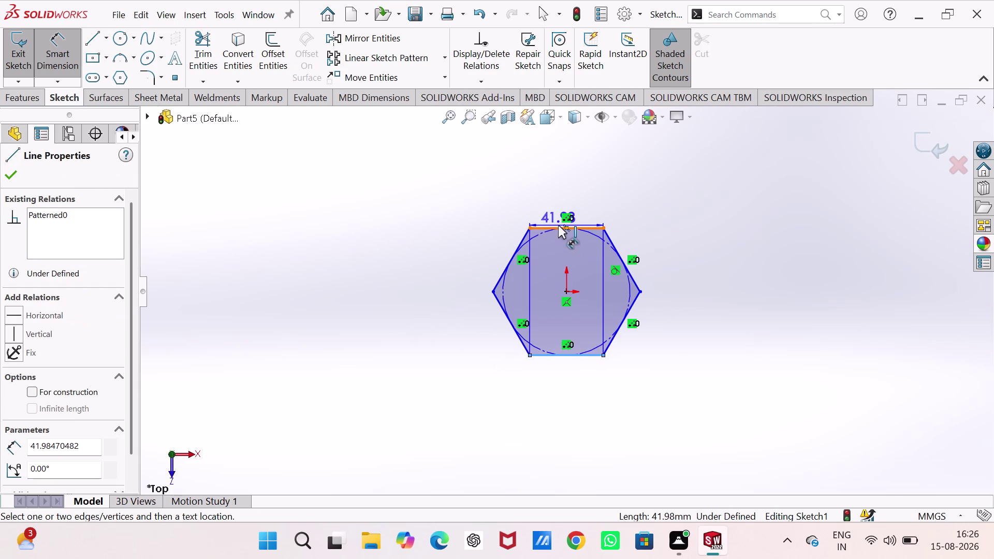
click(558, 225)
click(427, 290)
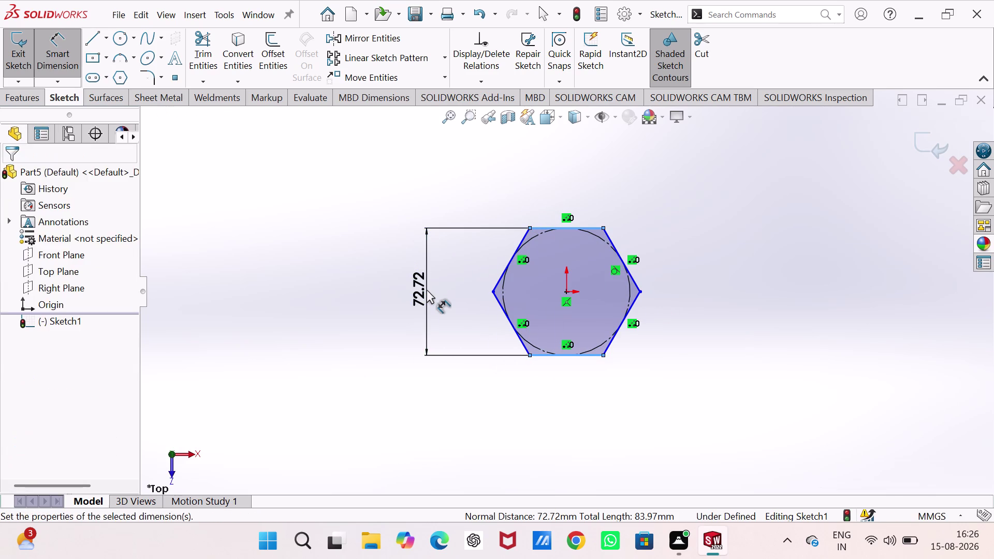
text(15)
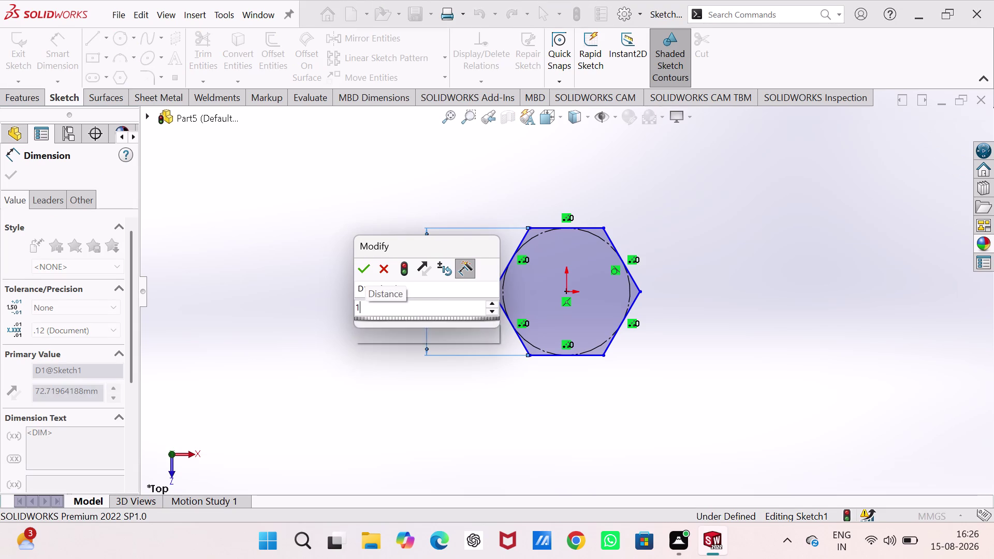
text(5)
key(Return)
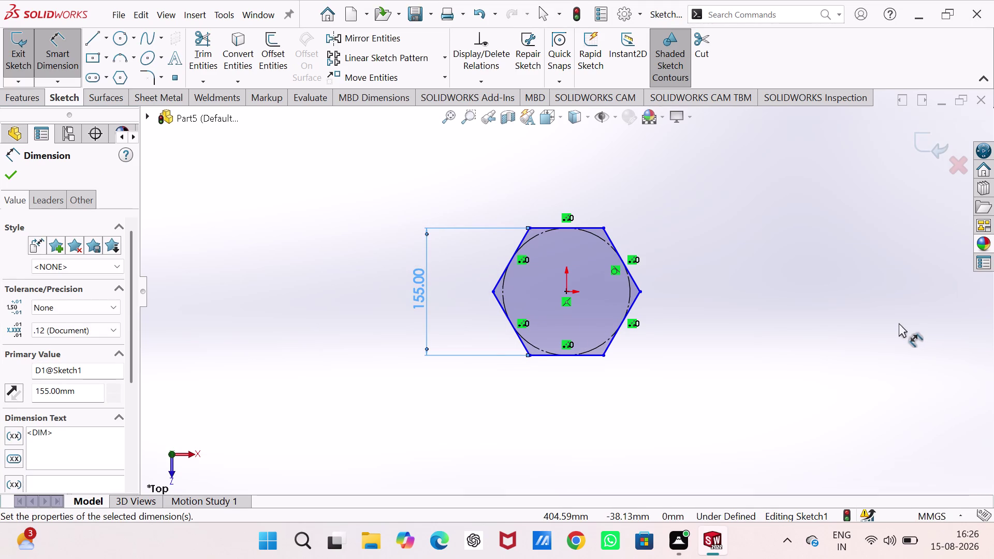
key(Escape)
click(586, 359)
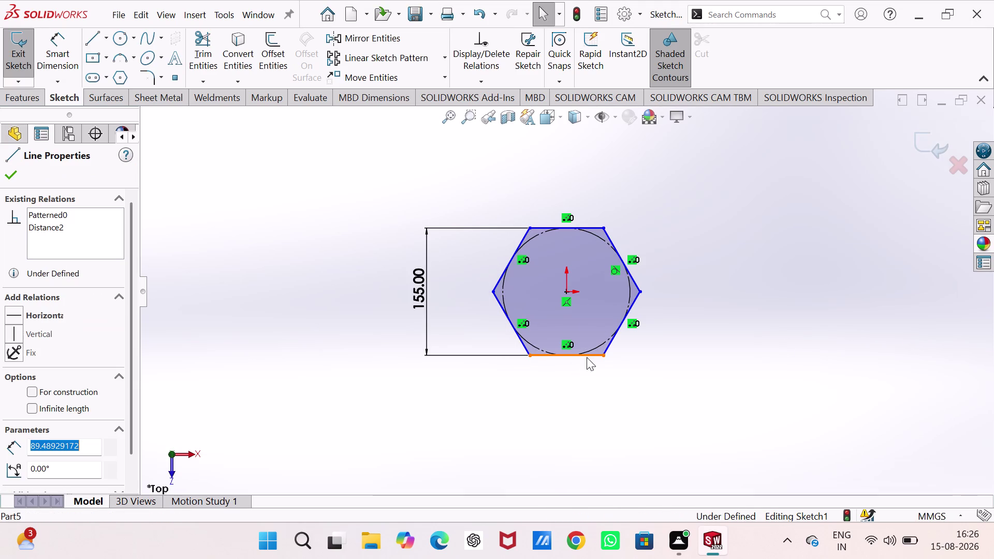
click(621, 304)
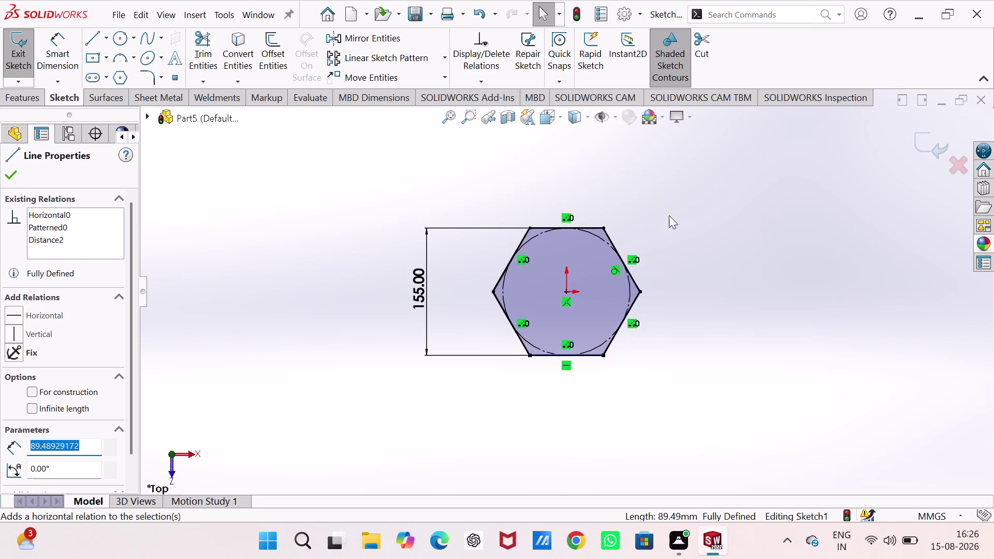
click(669, 215)
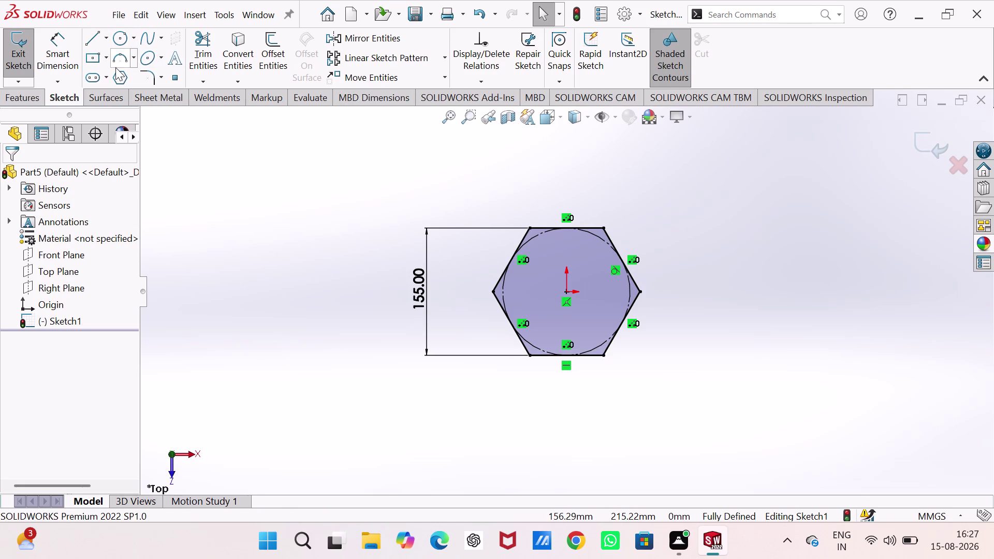
click(24, 45)
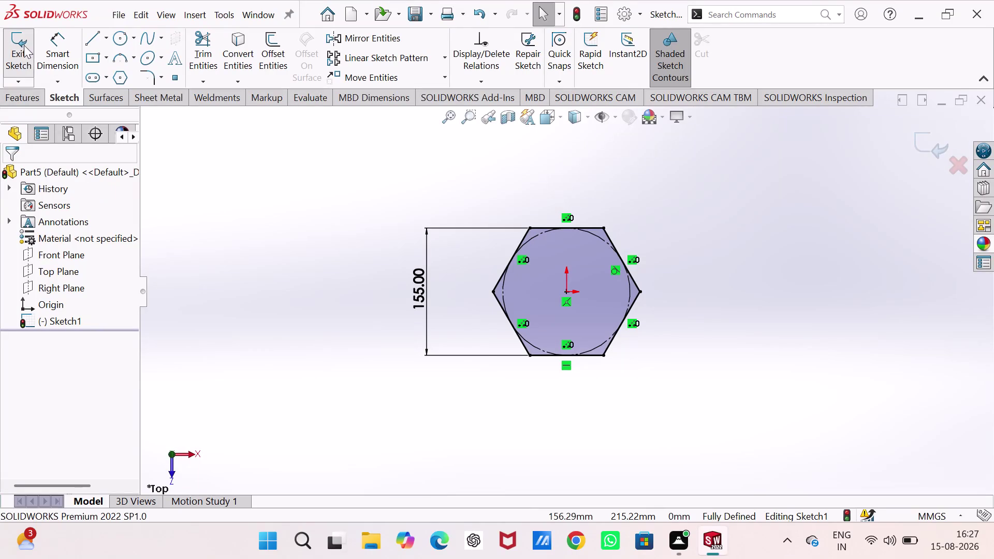
click(23, 42)
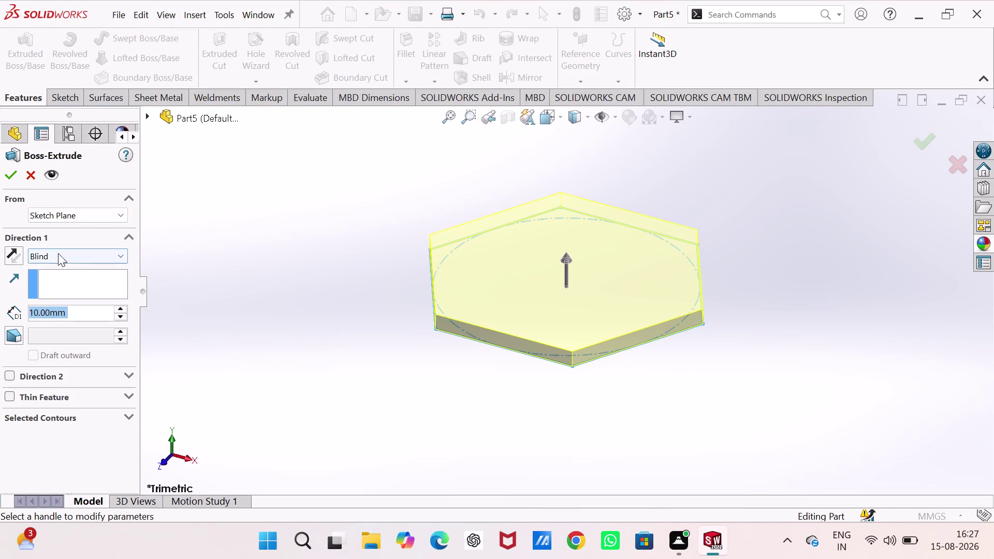
Extrude the hexagon with a Blind end condition to a depth of 65 mm.
click(110, 258)
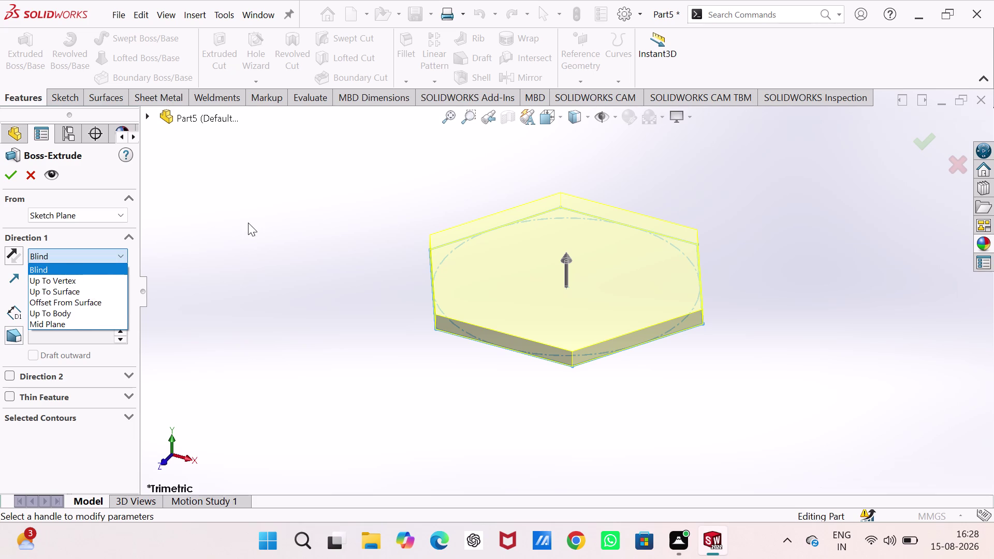
click(100, 266)
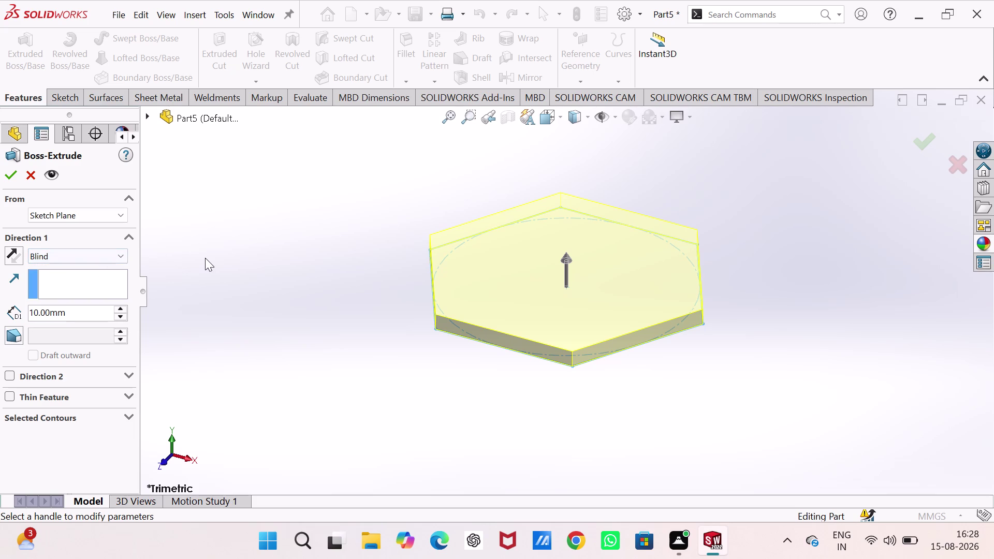
double_click(97, 309)
text(65)
key(Return)
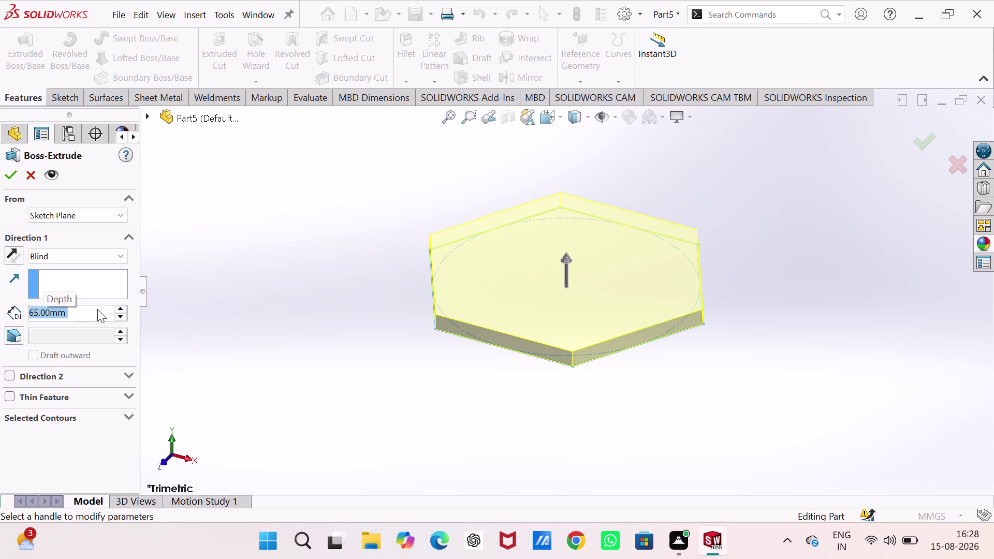
click(4, 172)
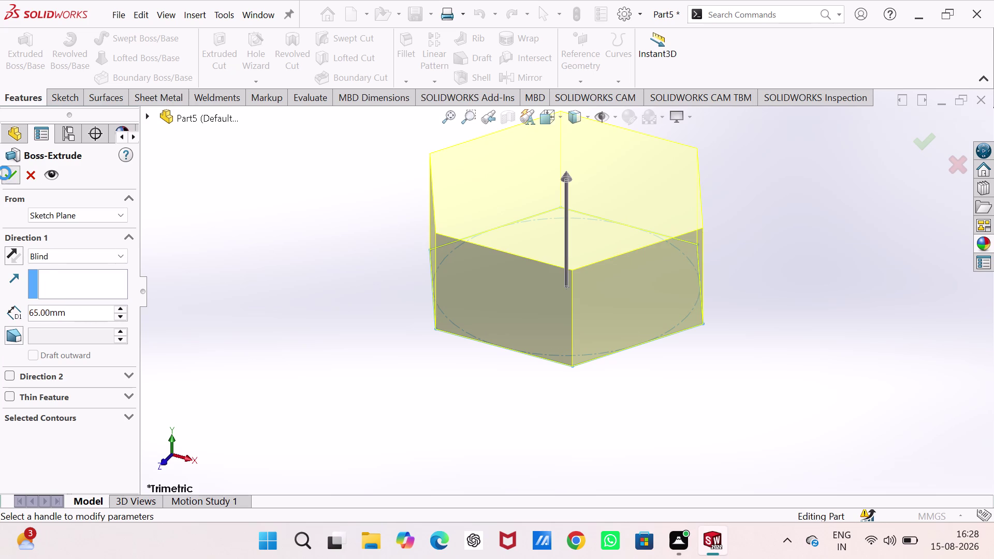
click(280, 215)
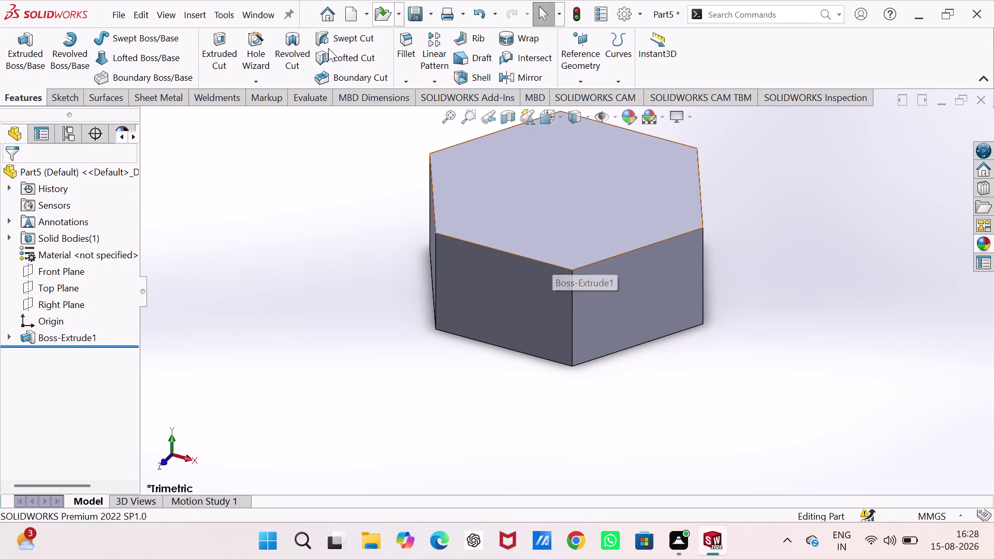
click(403, 43)
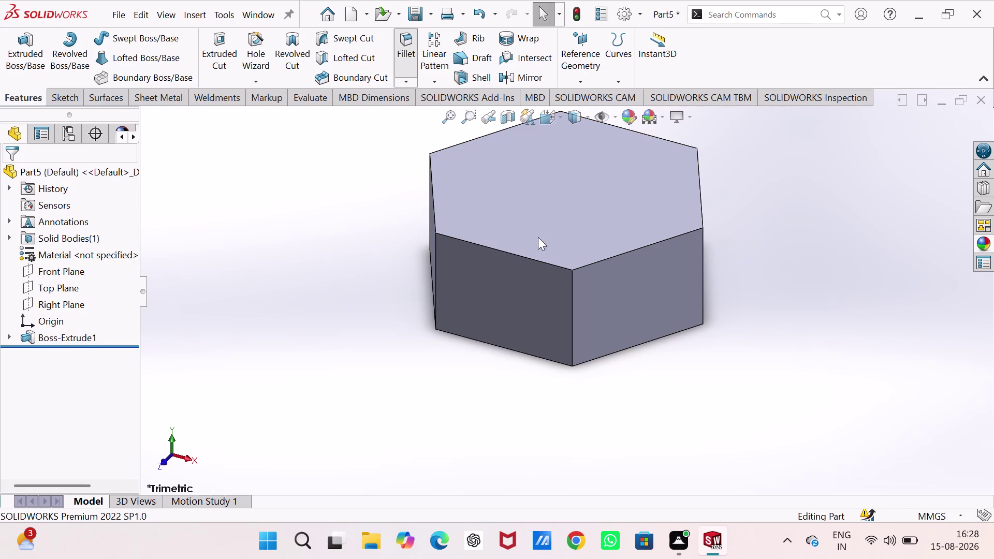
Select all six top edges of the hexagonal prism for filleting.
click(556, 266)
click(598, 261)
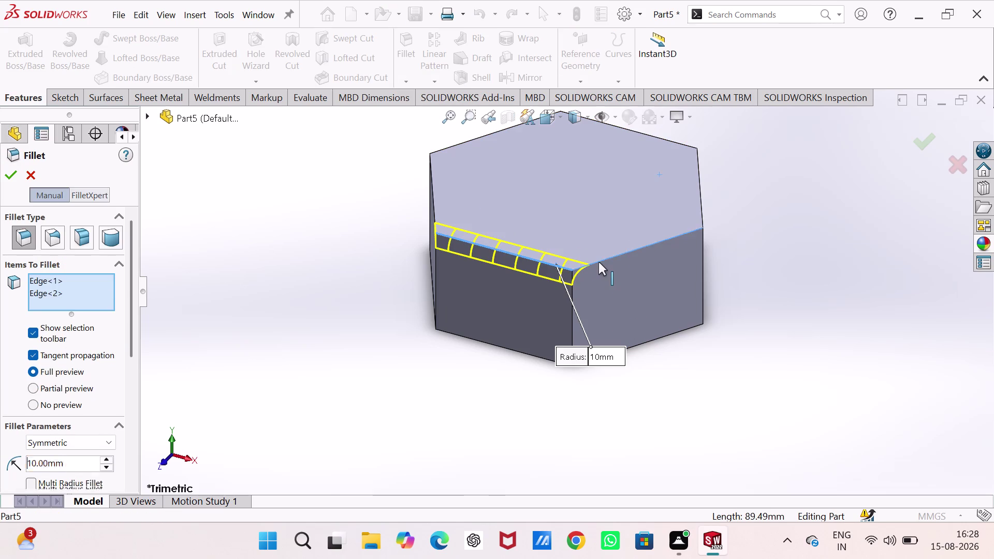
click(698, 184)
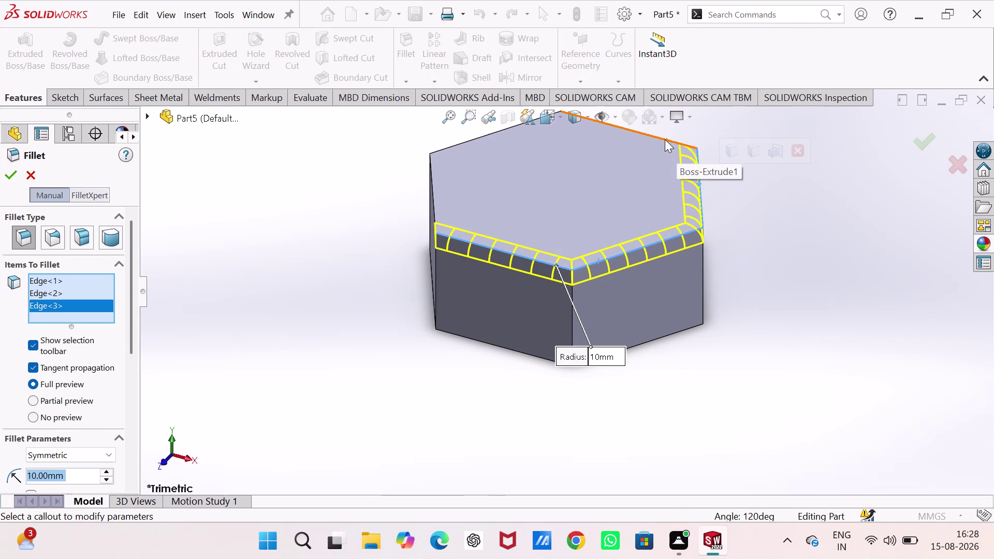
click(665, 140)
click(467, 140)
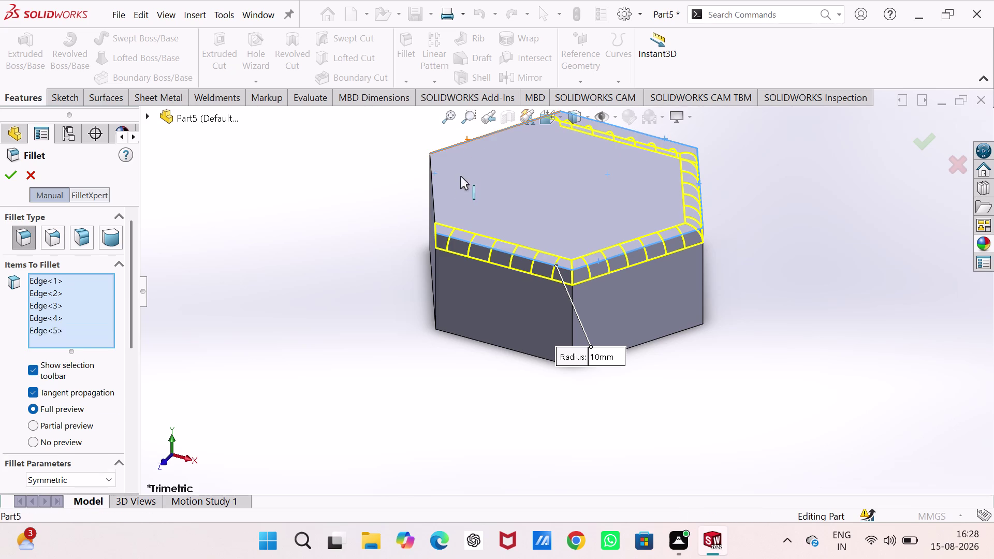
click(431, 194)
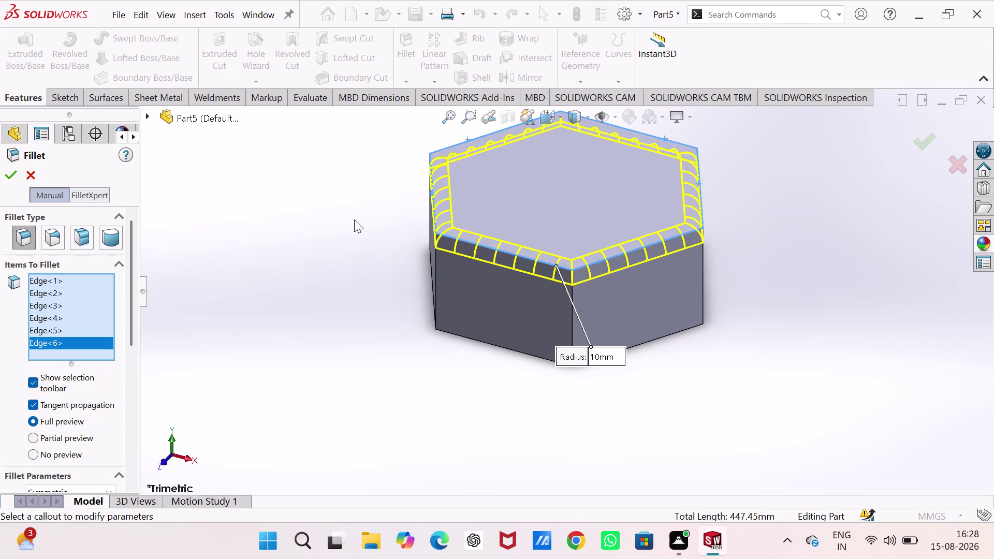
middle_drag(355, 219, 493, 346)
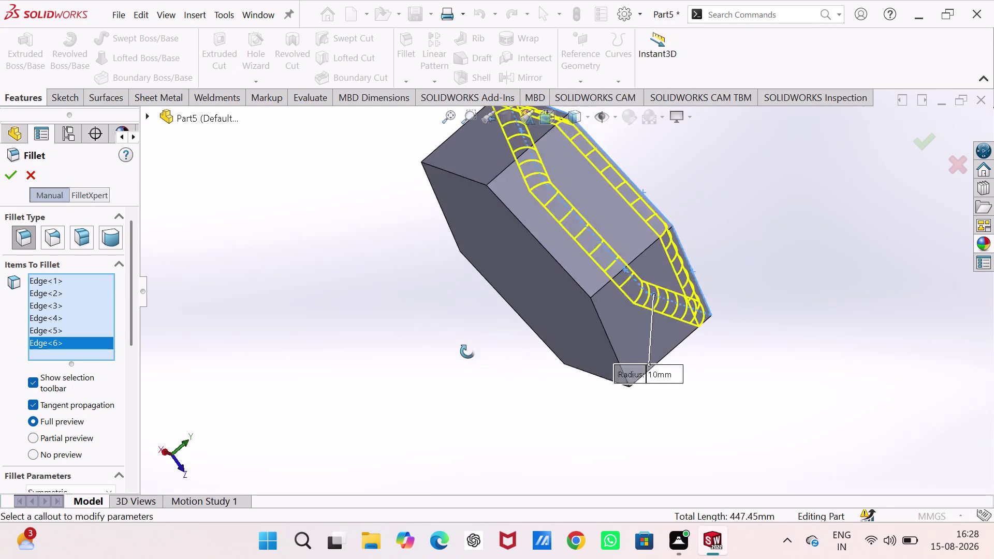
middle_drag(493, 347, 622, 311)
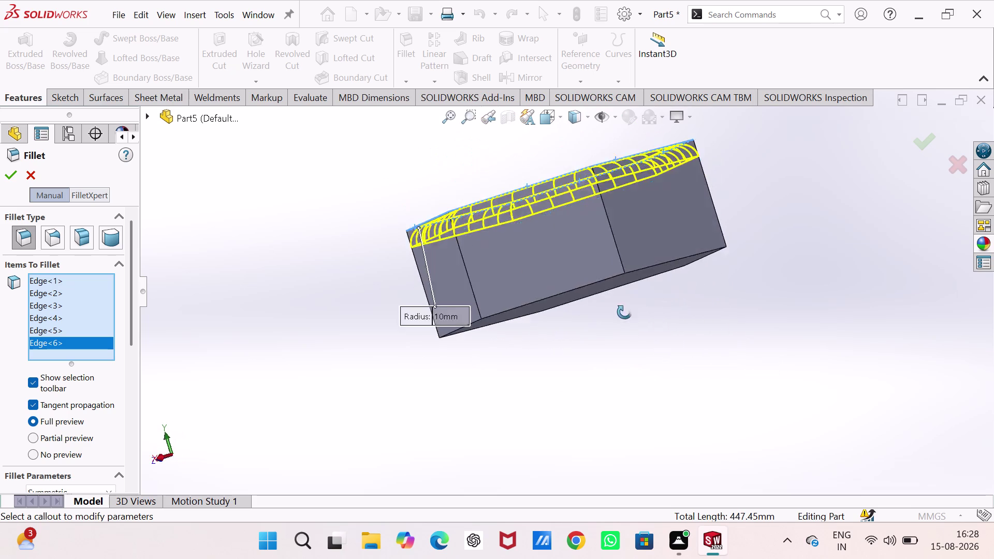
middle_drag(622, 311, 702, 325)
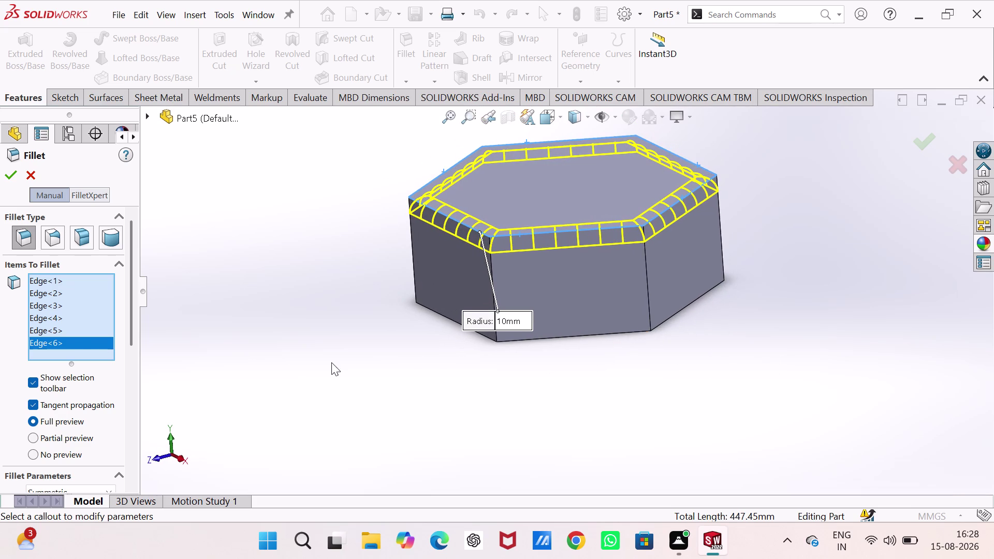
Set the fillet radius to 30 mm and accept it as Fillet1.
scroll(down, 3)
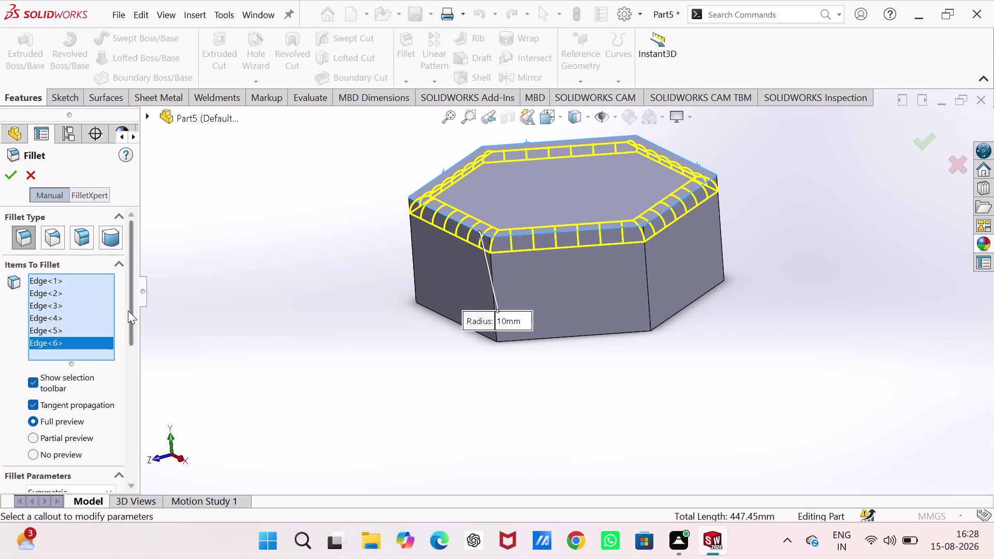
drag(129, 316, 134, 409)
double_click(82, 298)
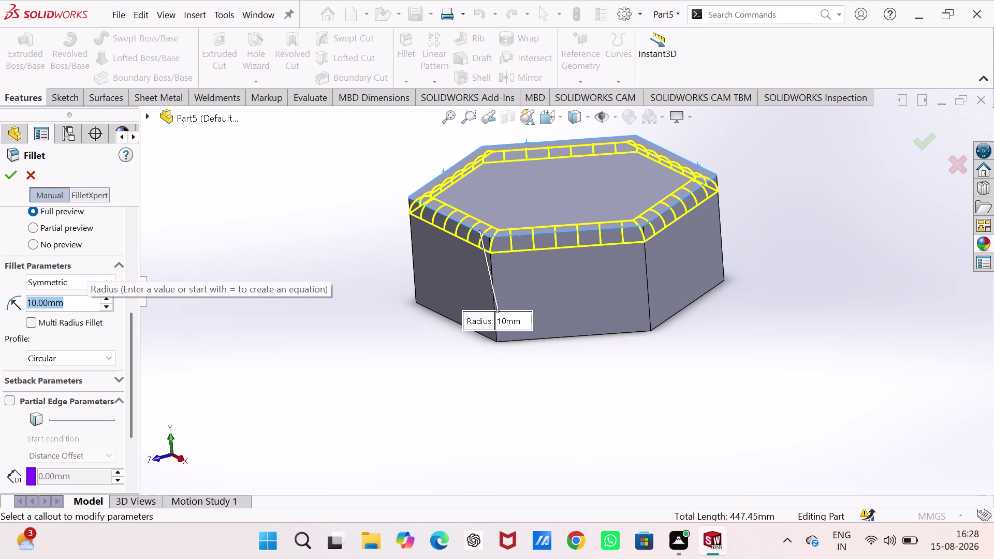
text(30)
key(Return)
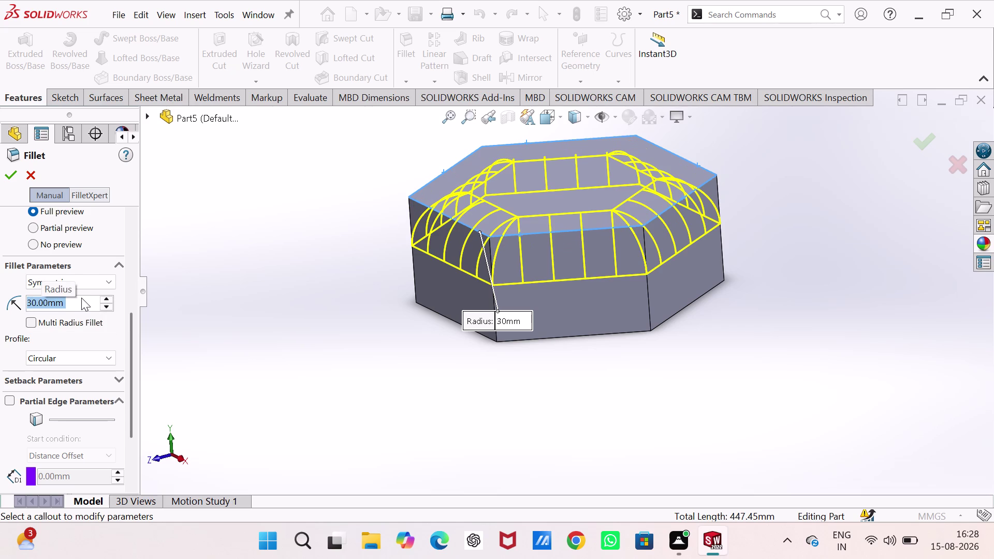
click(12, 172)
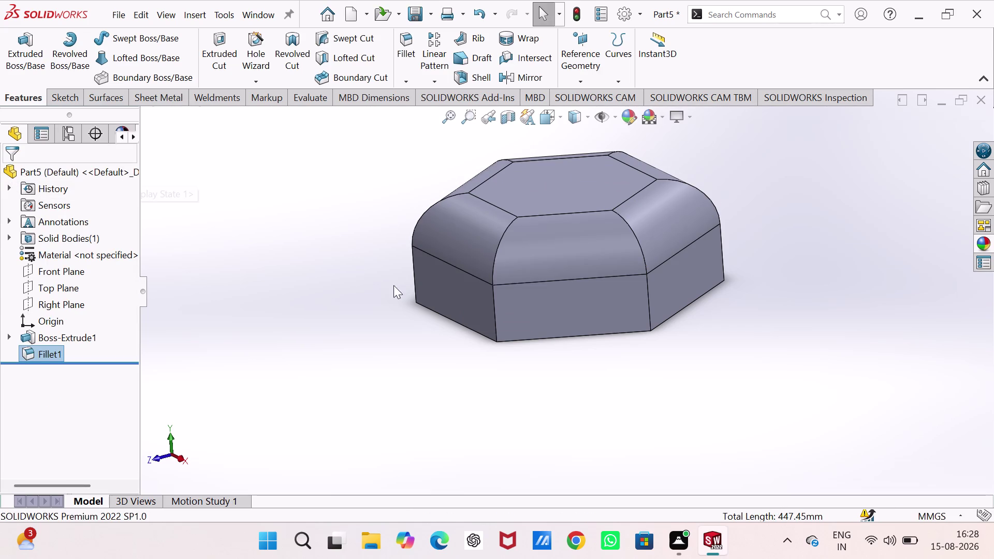
click(362, 302)
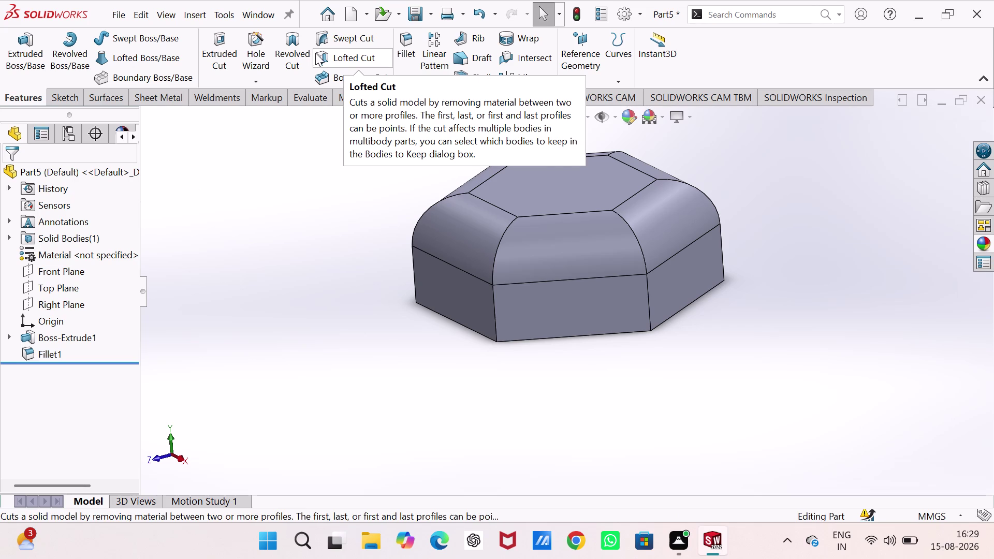
Open Sketch2 on the flat hexagonal top face of the filleted block.
click(552, 174)
click(598, 137)
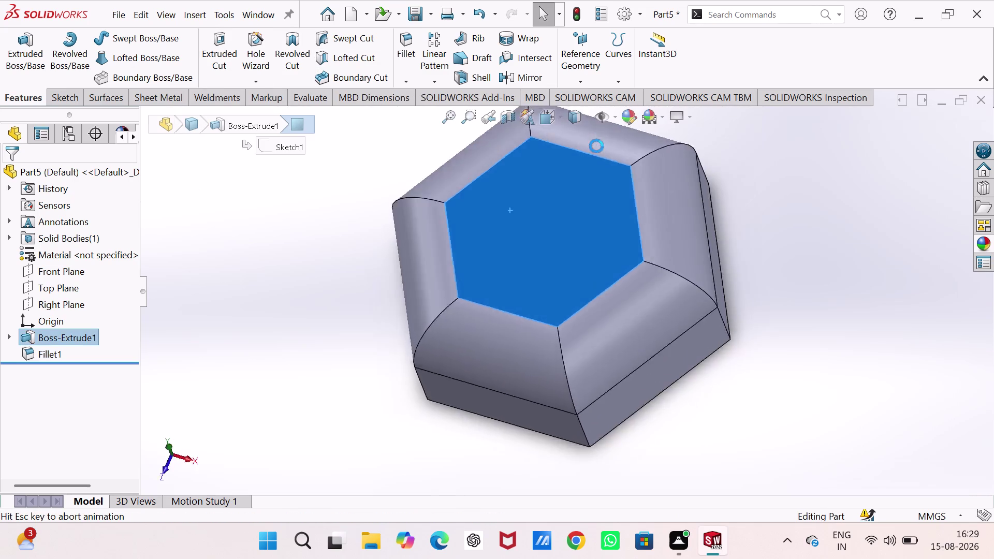
right_drag(827, 296, 826, 285)
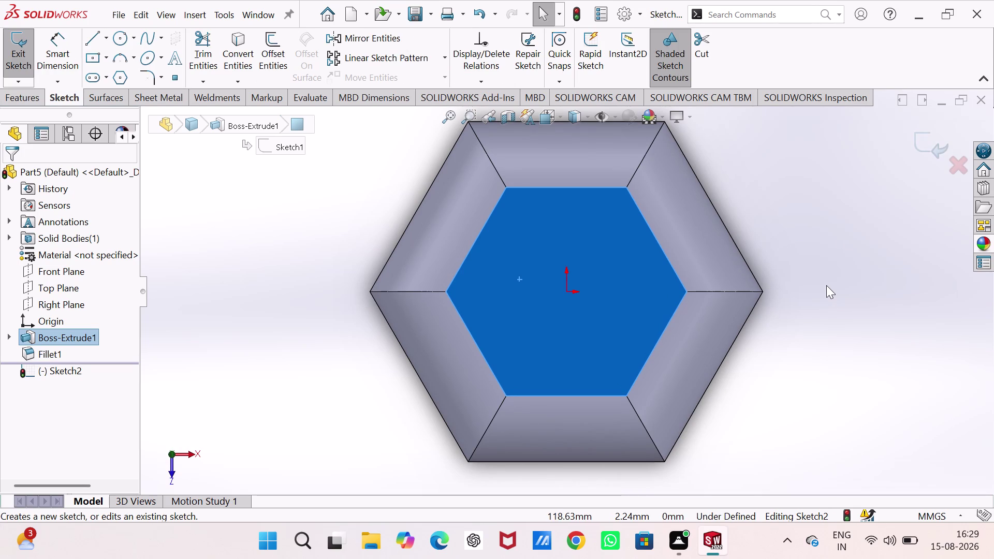
Draw a circle at the sketch origin, dimension it to 100 mm diameter, and exit Sketch2.
right_drag(826, 286, 910, 285)
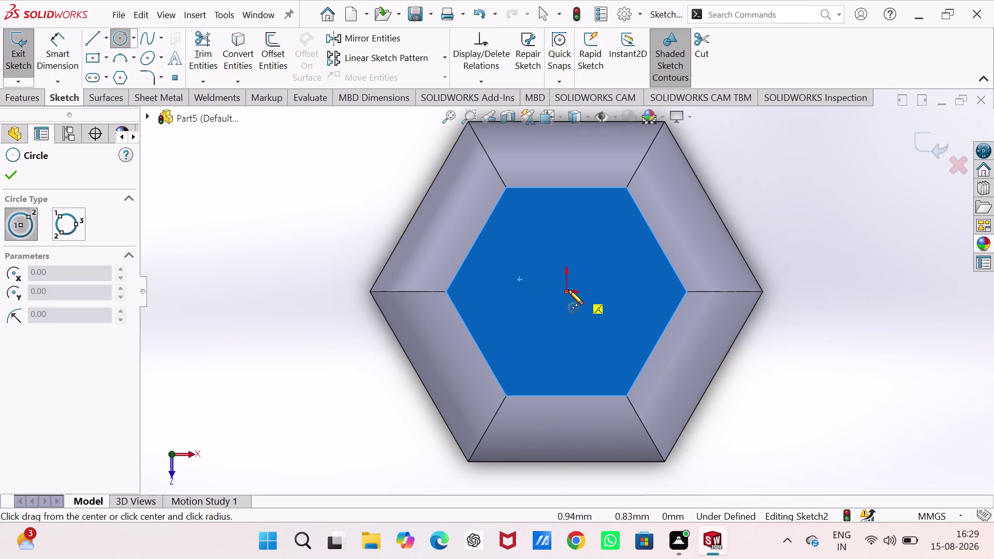
click(568, 291)
click(566, 333)
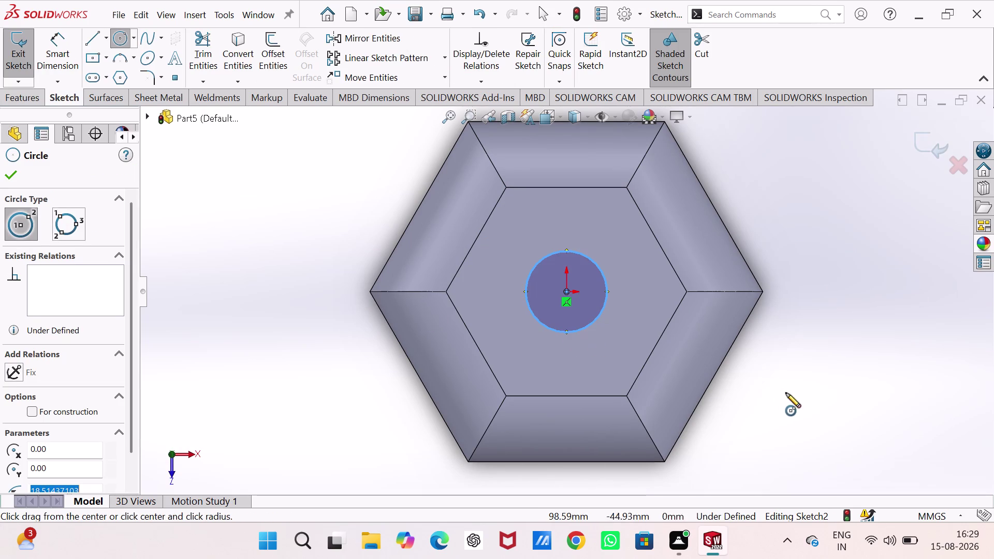
right_drag(787, 393, 798, 271)
click(606, 292)
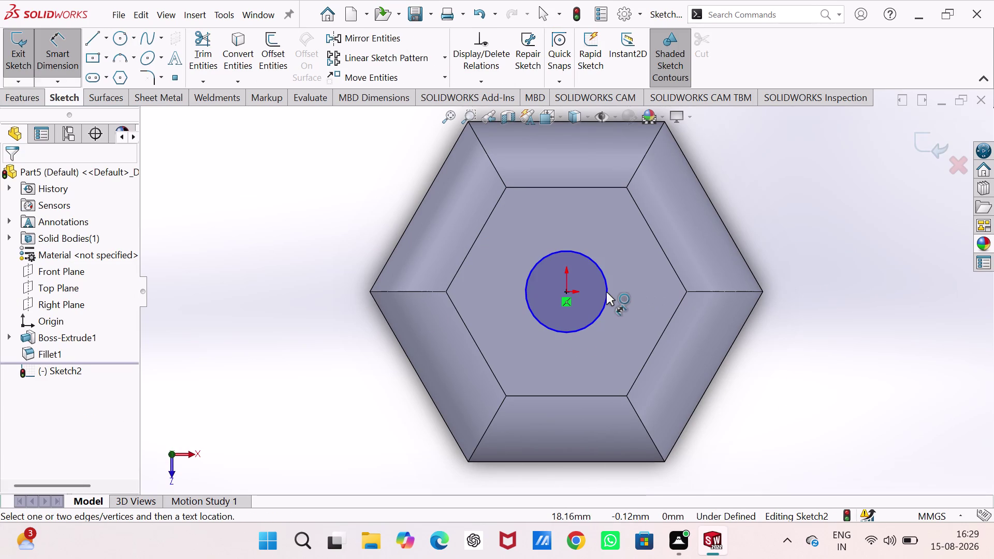
click(774, 209)
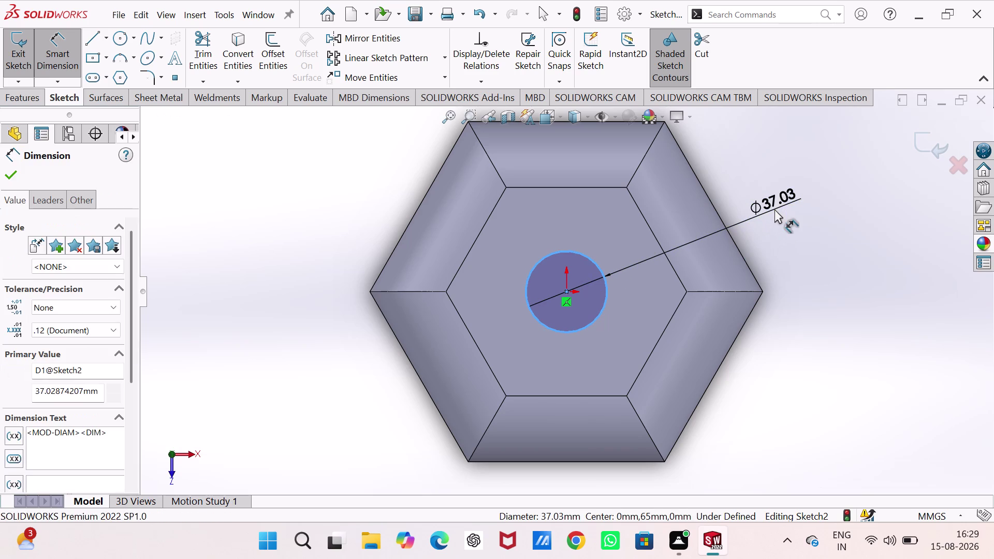
text(100)
key(Return)
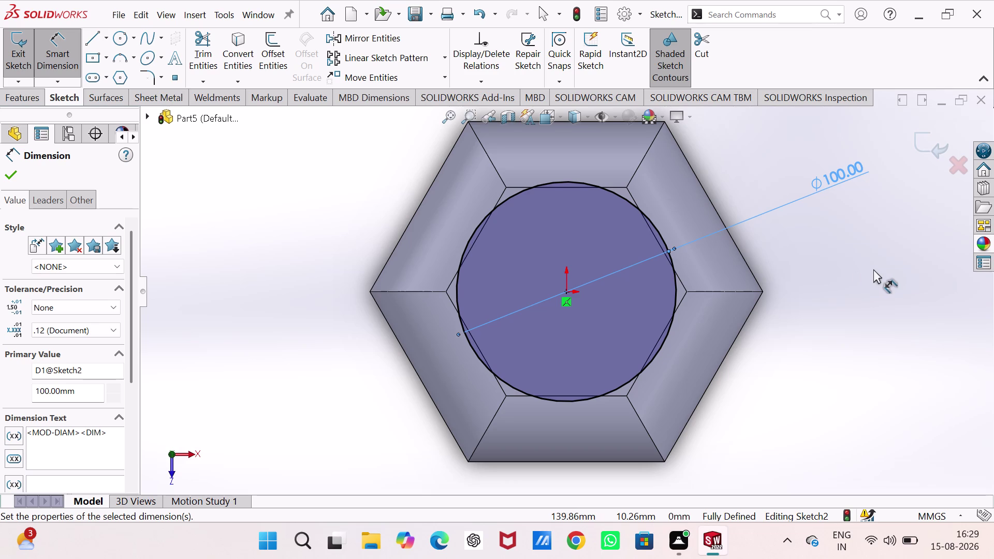
click(920, 142)
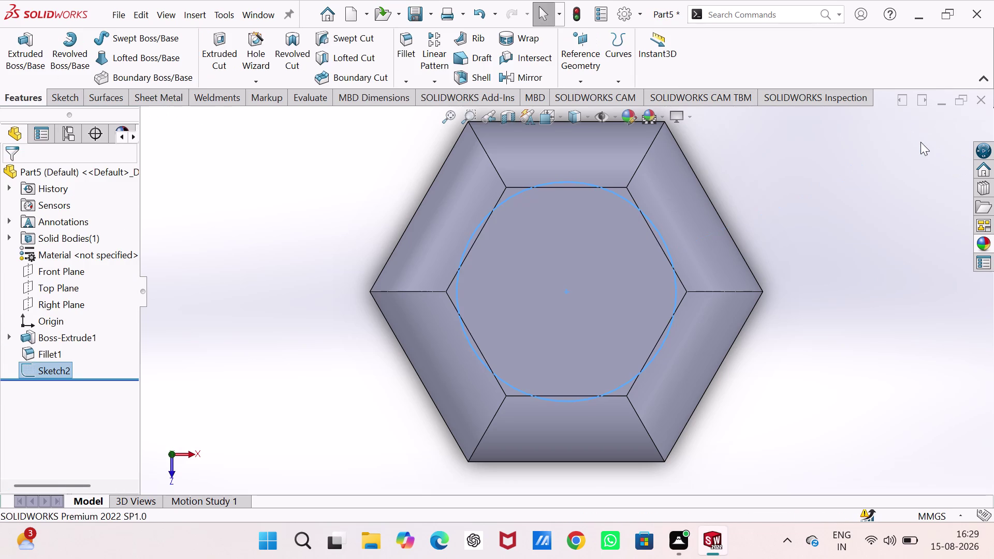
click(8, 55)
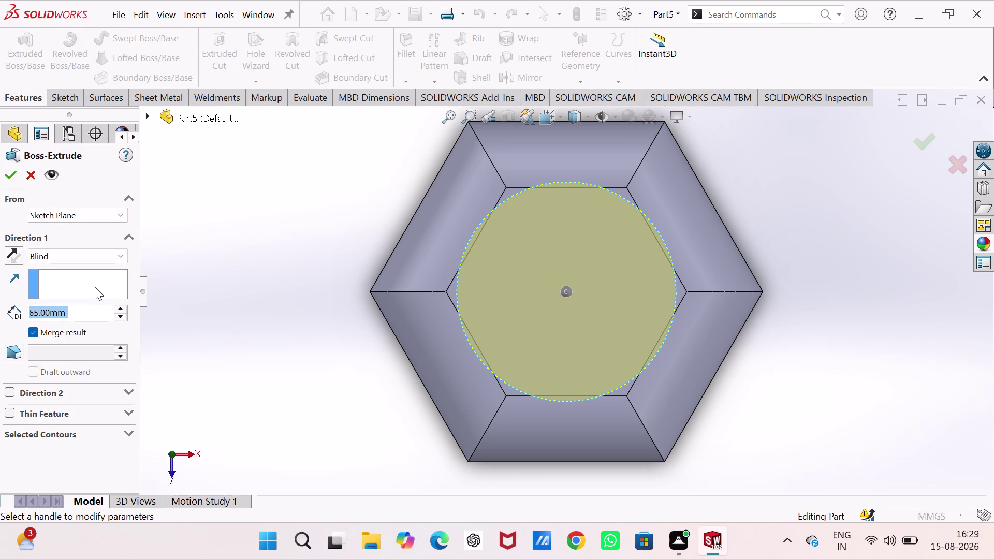
Extrude the circle 50 mm high as Boss-Extrude2.
key(5)
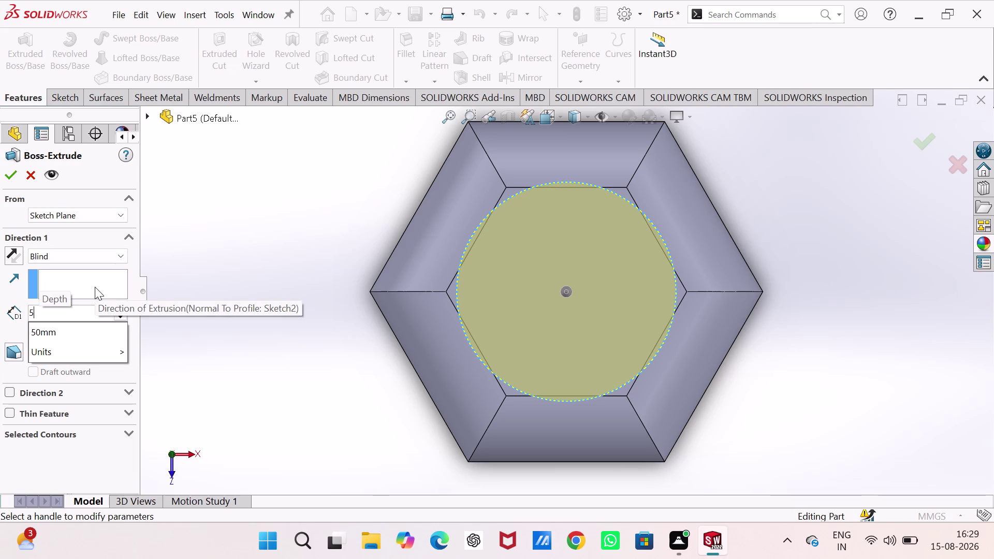
key(0)
key(Return)
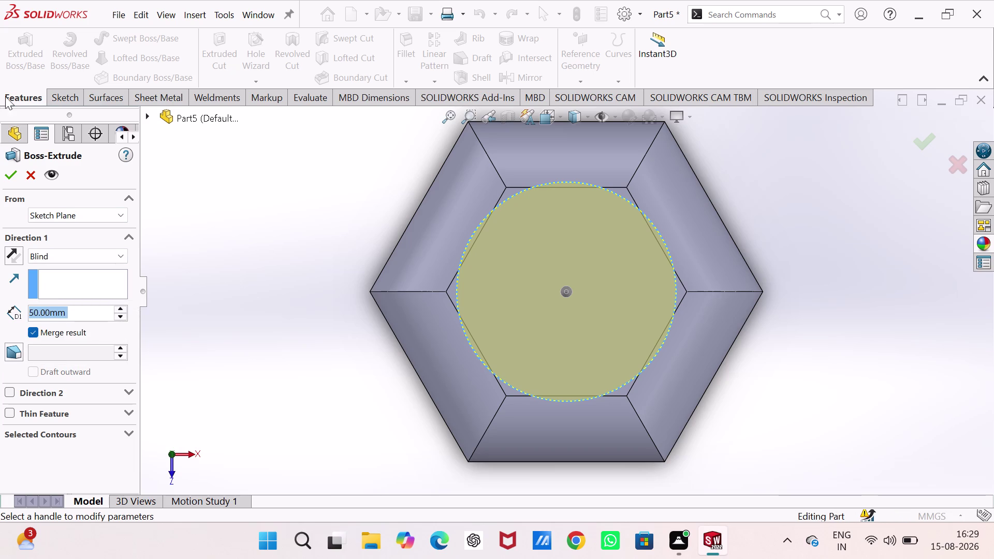
click(5, 176)
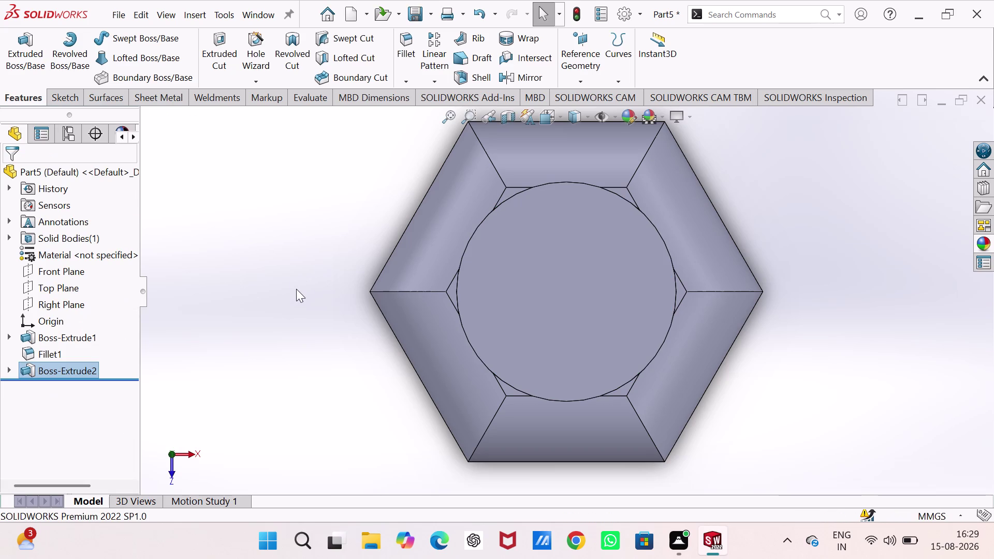
In isometric view, open Sketch3 on the boss's top face.
key(ctrl+7)
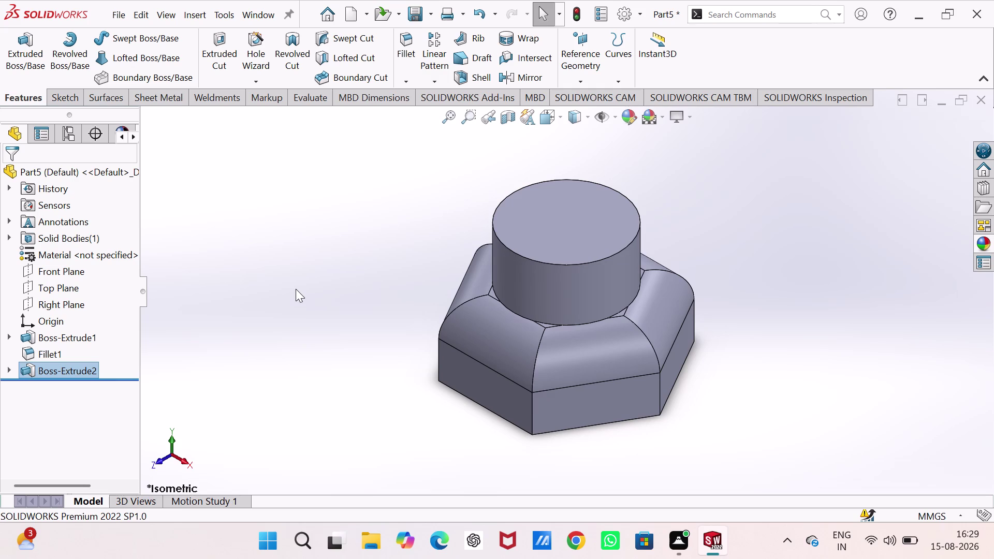
click(590, 214)
click(637, 186)
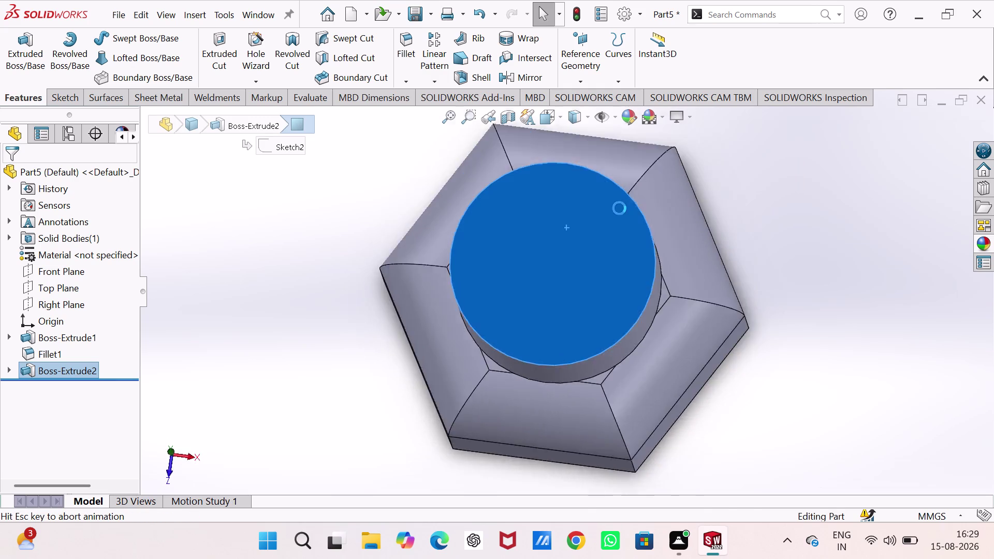
right_drag(237, 346, 397, 323)
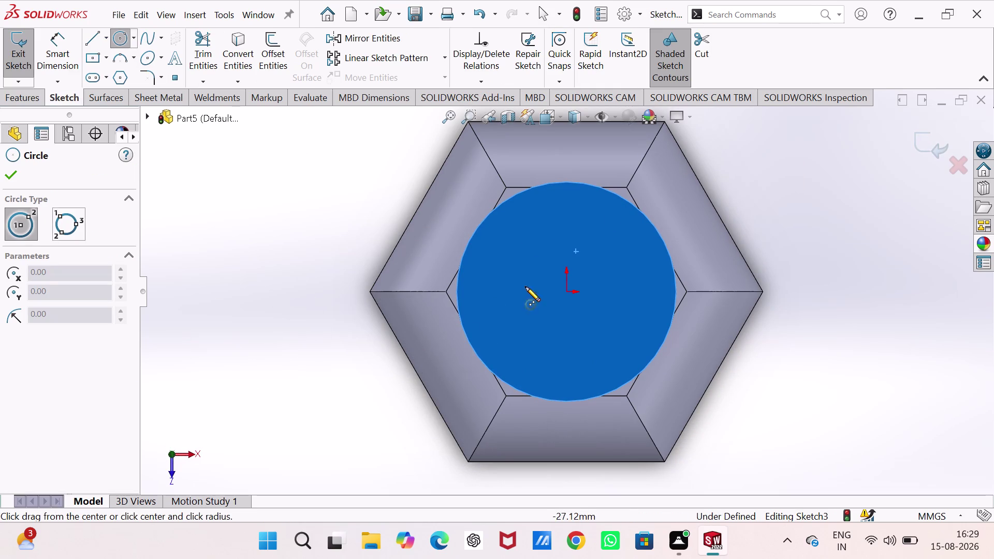
Draw a circle at the boss origin, dimension it to 75 mm diameter, and exit Sketch3.
click(566, 289)
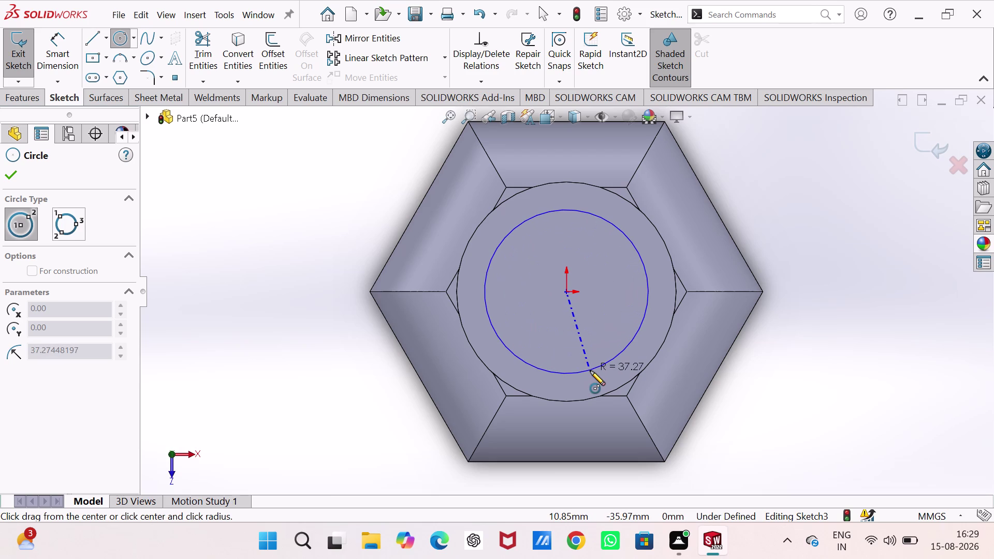
click(590, 370)
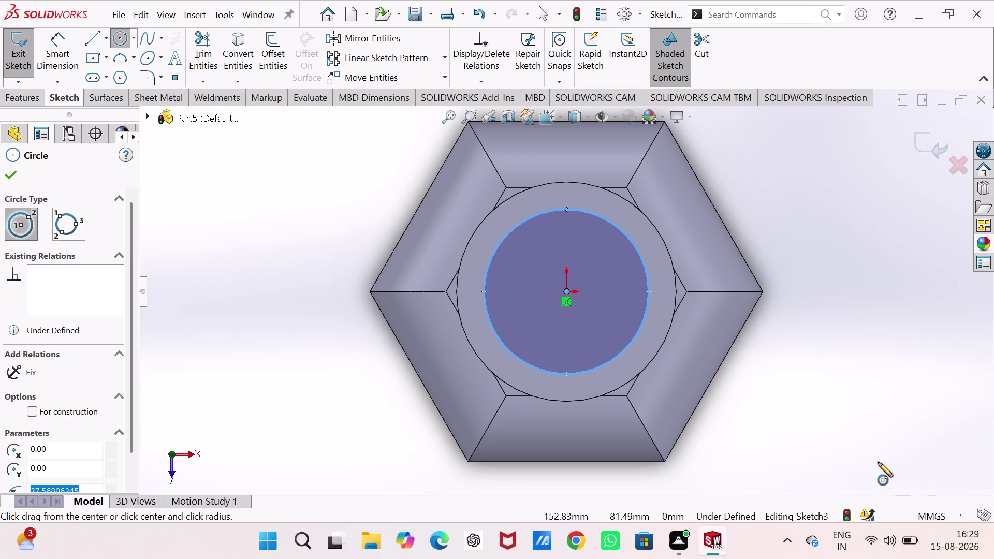
right_drag(839, 432, 816, 247)
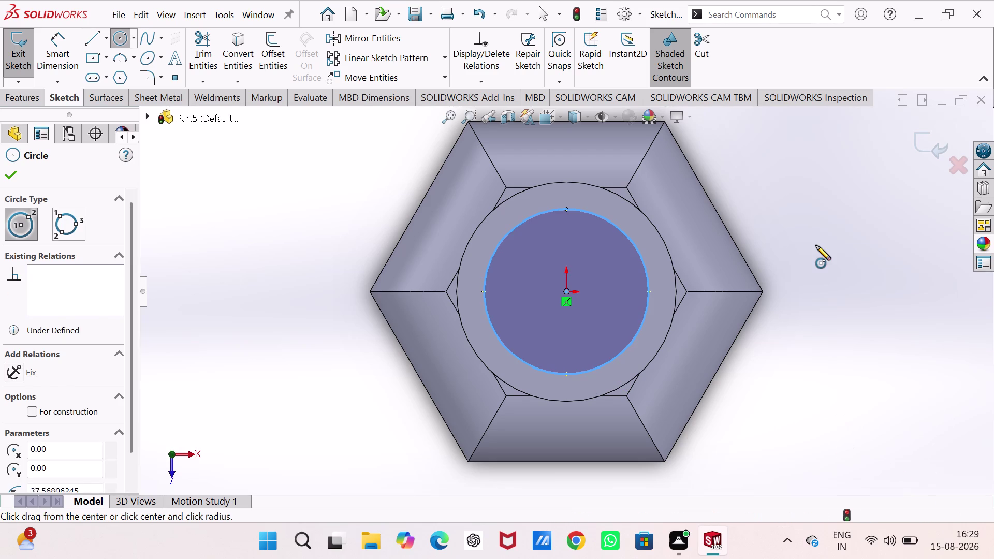
right_drag(816, 247, 816, 246)
click(646, 290)
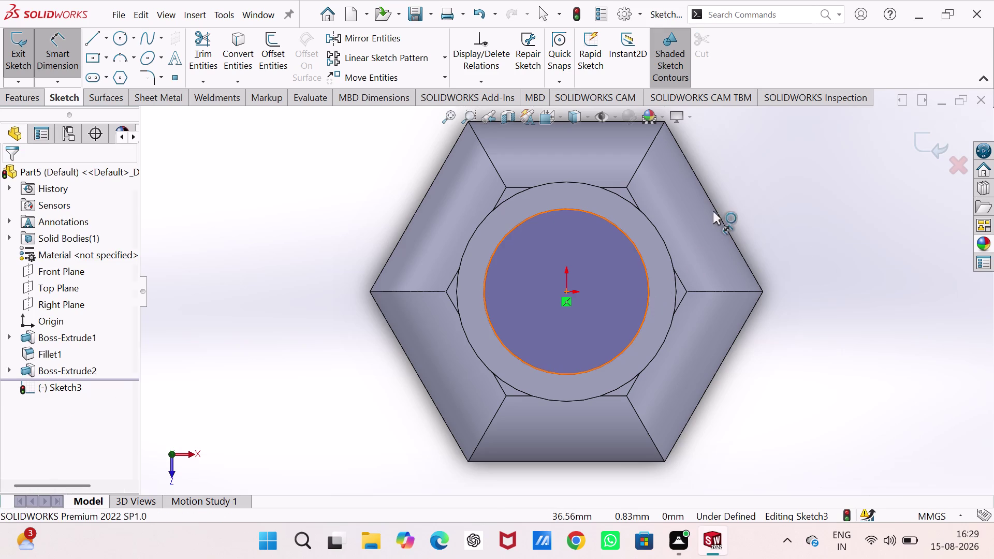
click(756, 198)
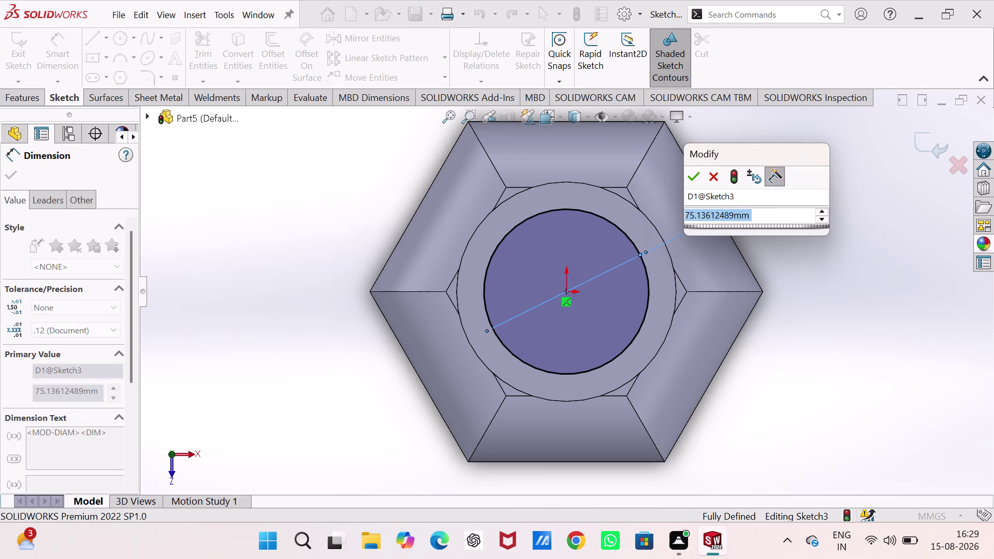
text(75)
key(Return)
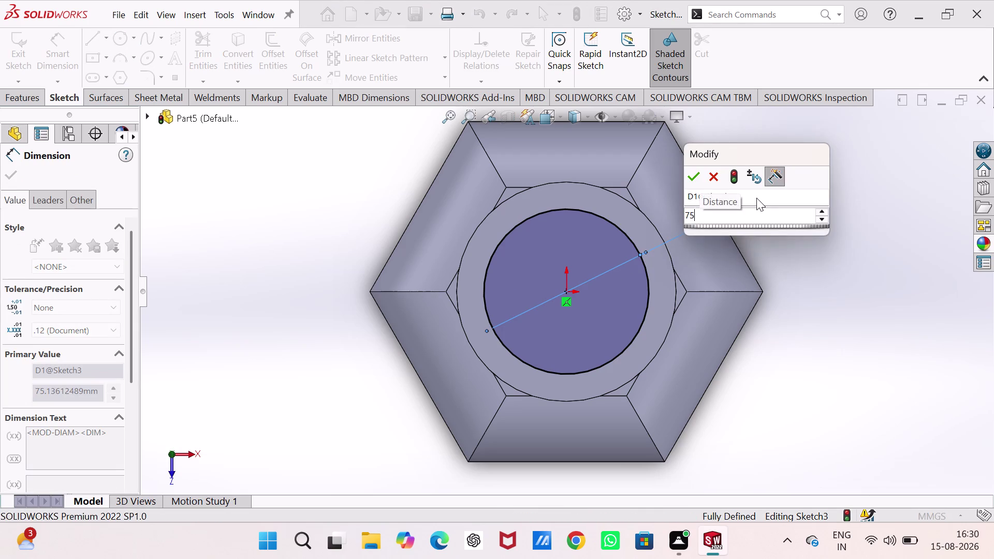
click(920, 143)
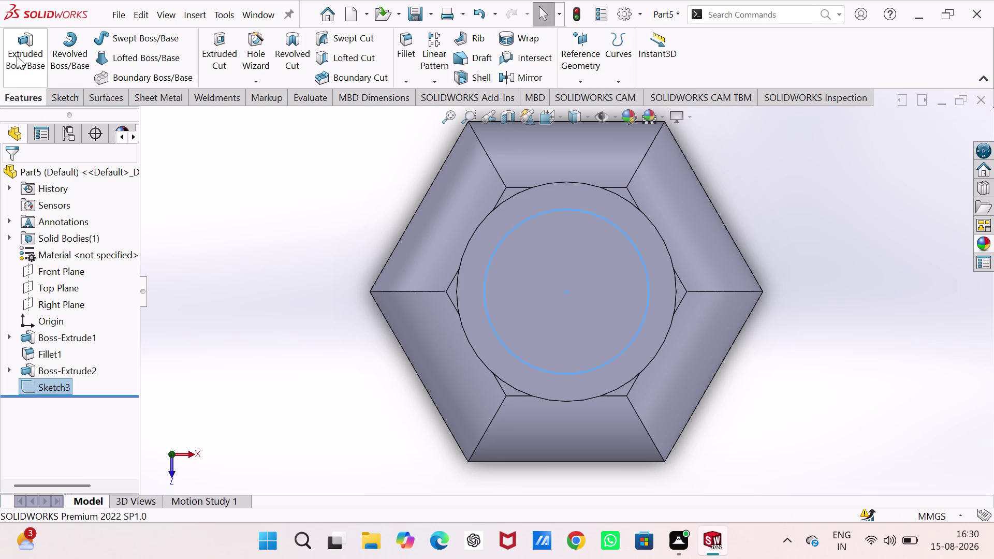
click(223, 41)
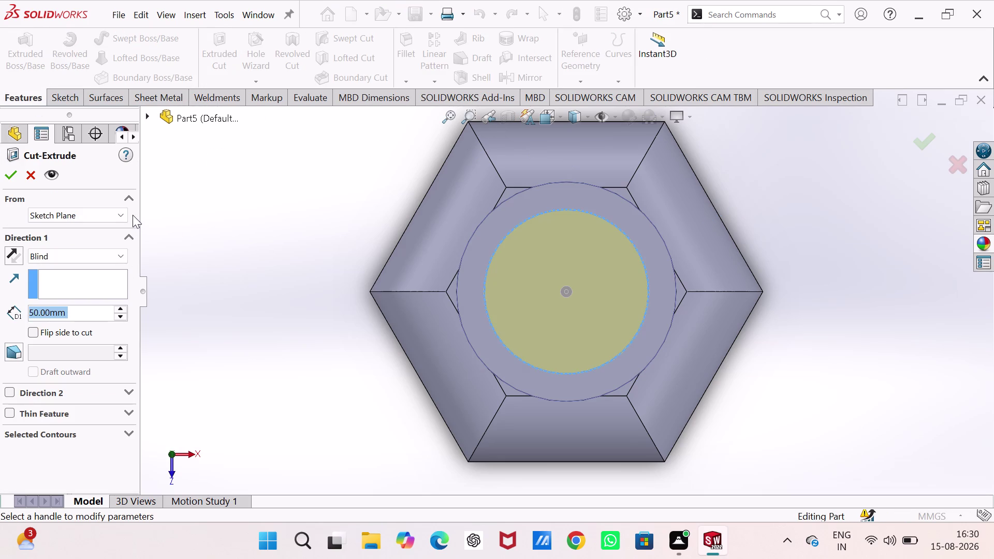
Set the cut's end condition to Through All and accept Cut-Extrude1.
click(119, 213)
click(119, 212)
click(119, 255)
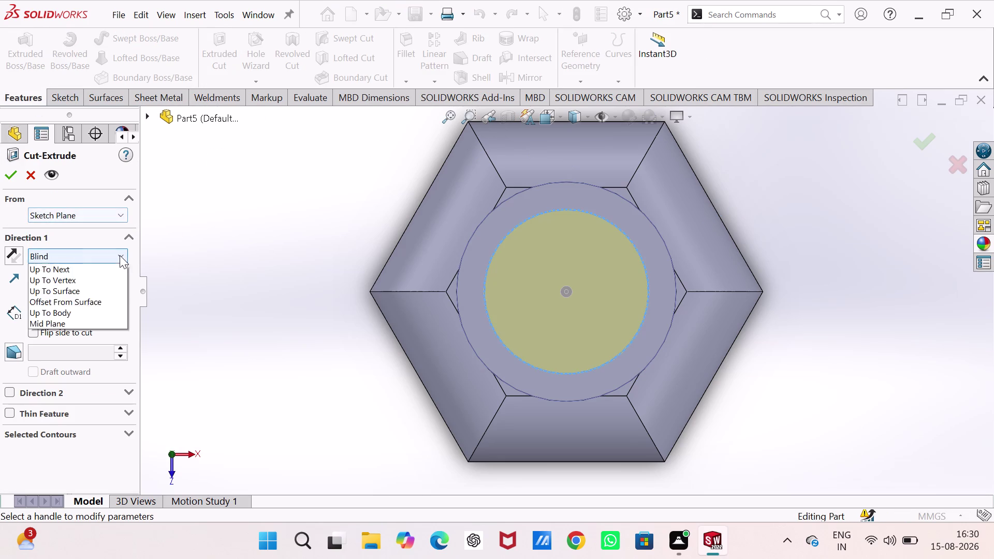
click(103, 275)
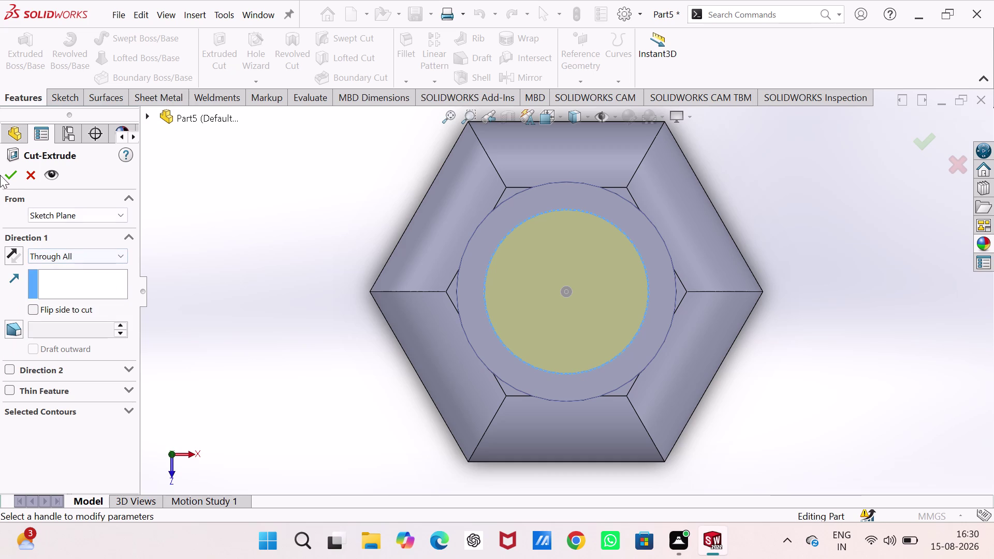
click(5, 172)
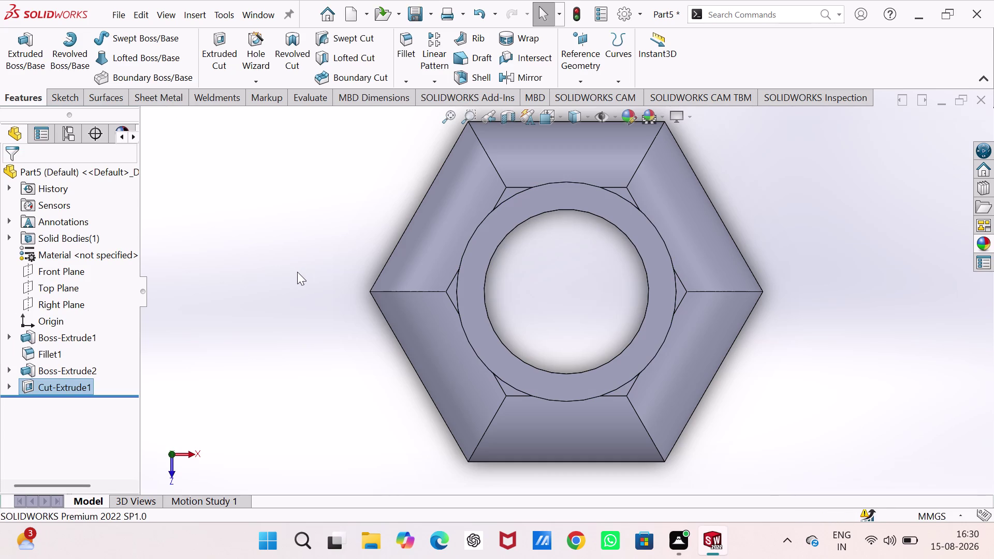
key(ctrl+7)
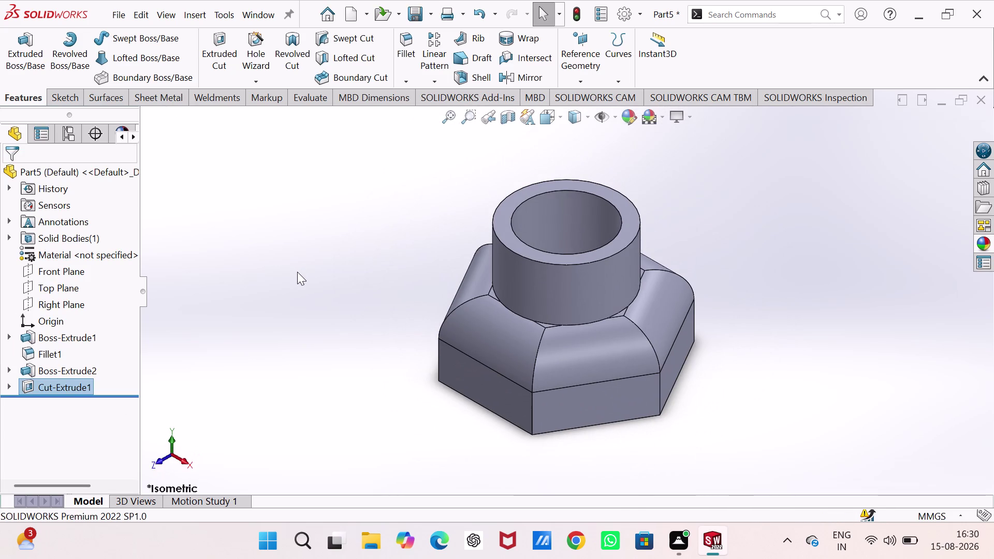